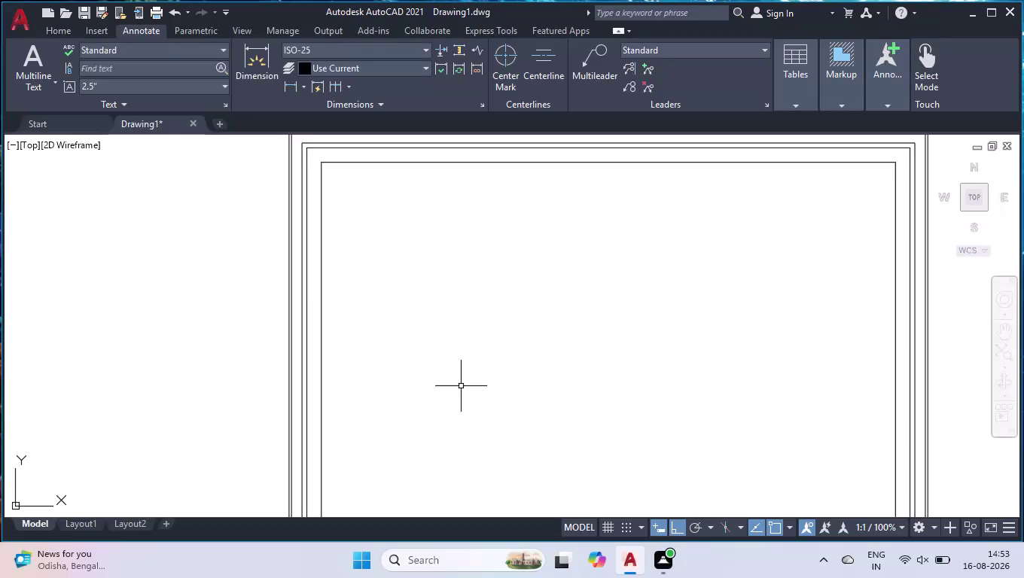
Offset the left border line 9 inches inward.
text(off)
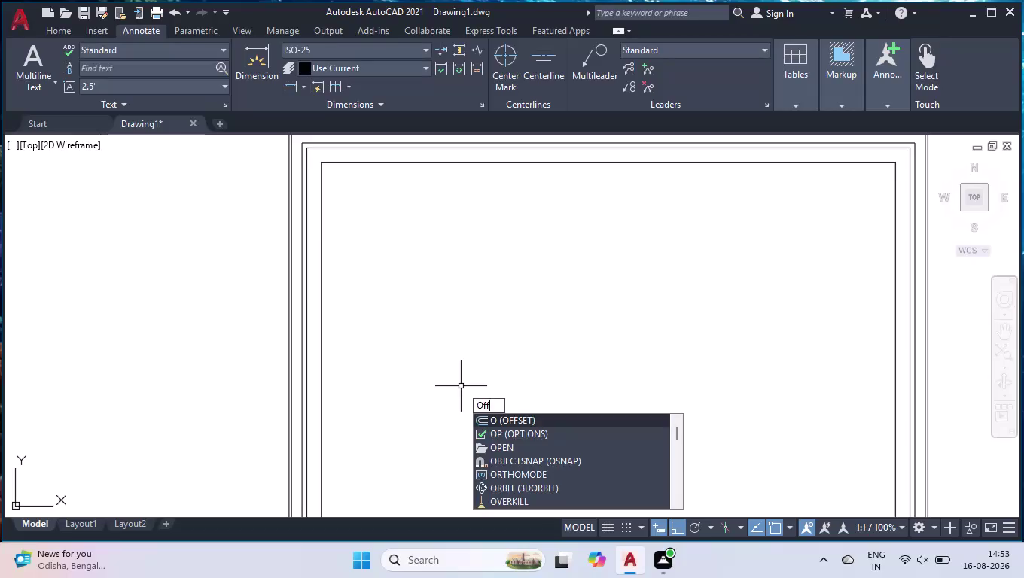
key(Return)
text(9")
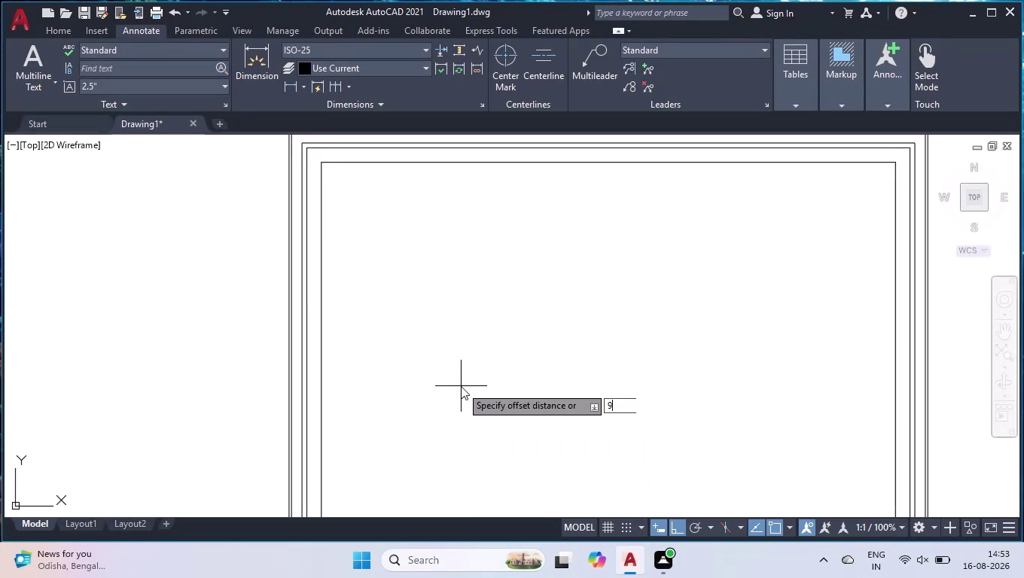
key(Return)
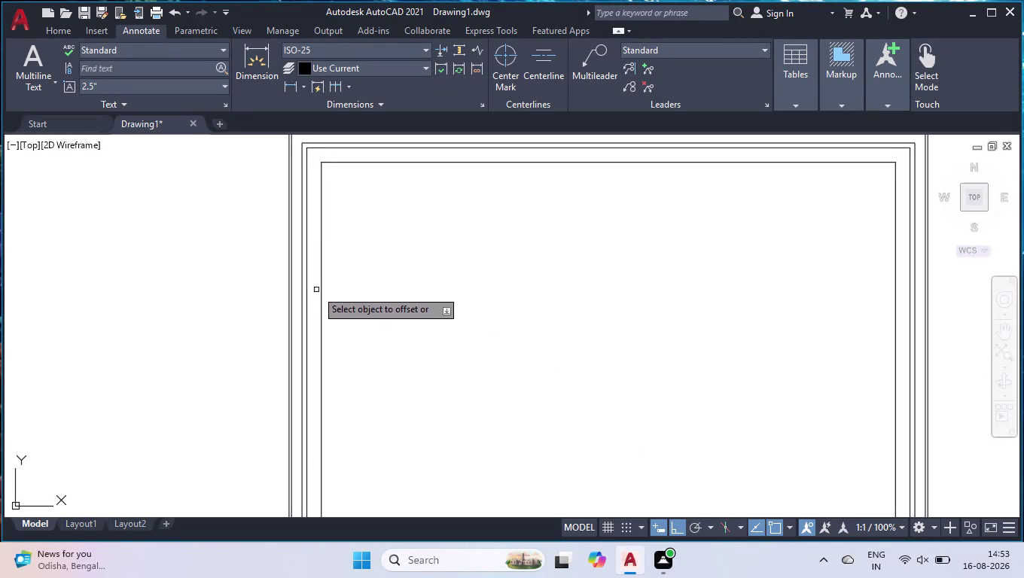
click(320, 295)
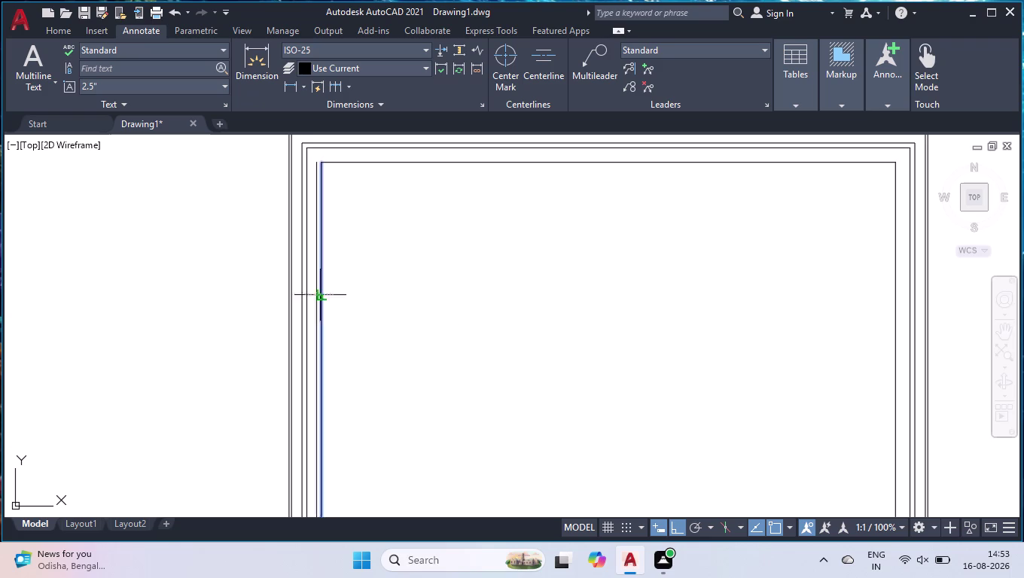
click(385, 302)
Offset the top and right border lines inward by the same 9 inches.
click(486, 161)
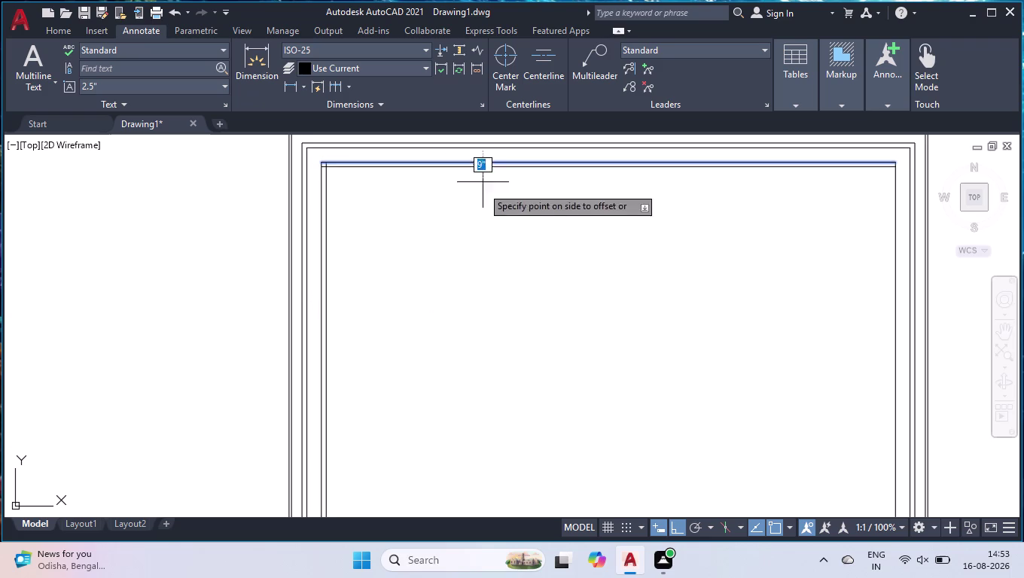
click(482, 211)
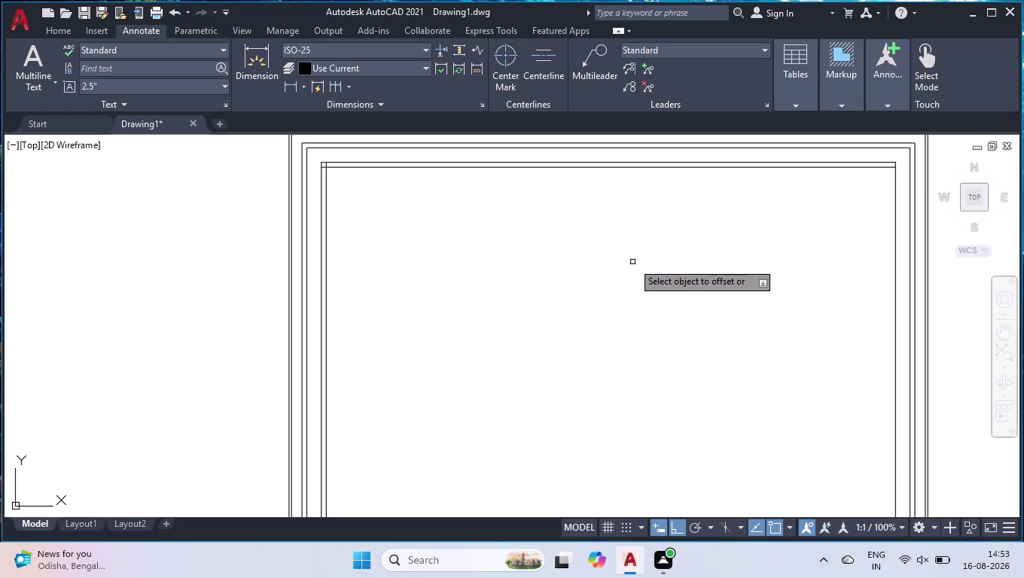
click(898, 271)
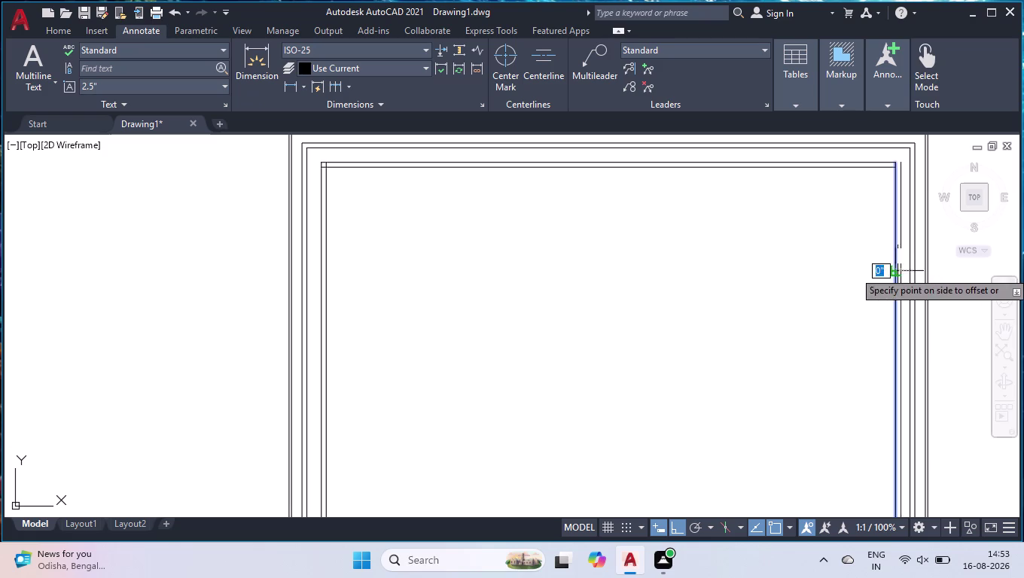
click(842, 292)
scroll(down, 3)
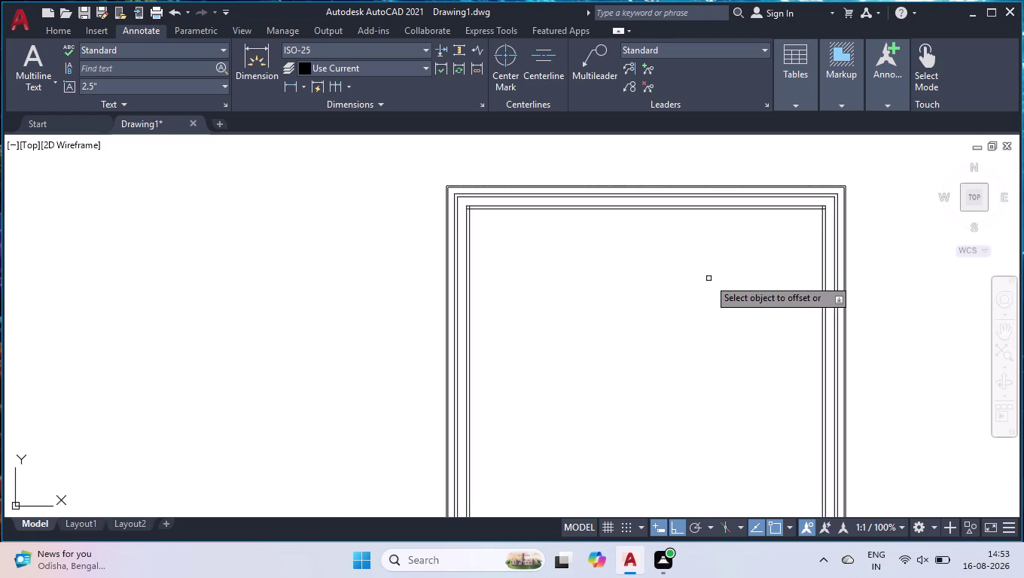
key(space)
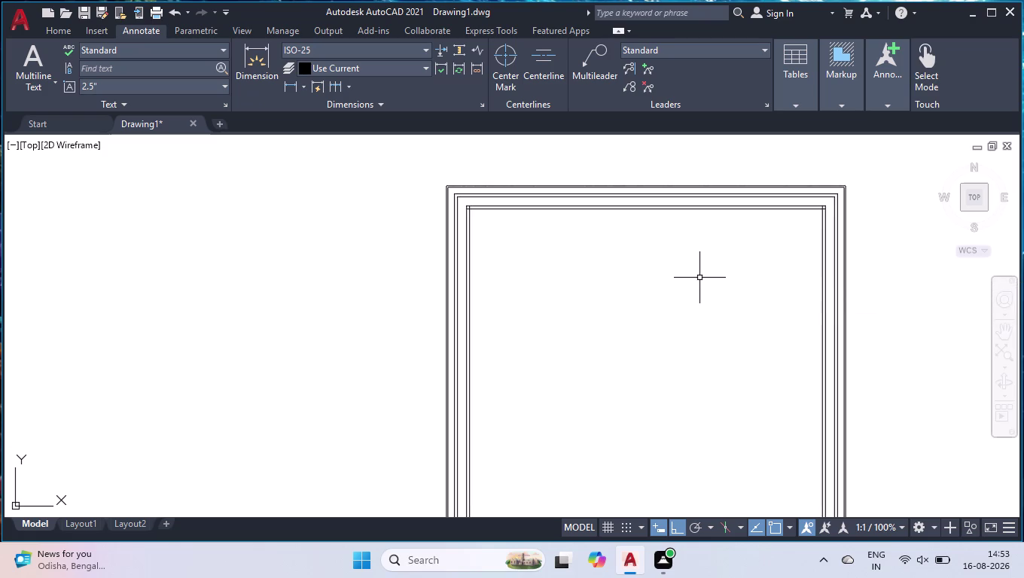
key(space)
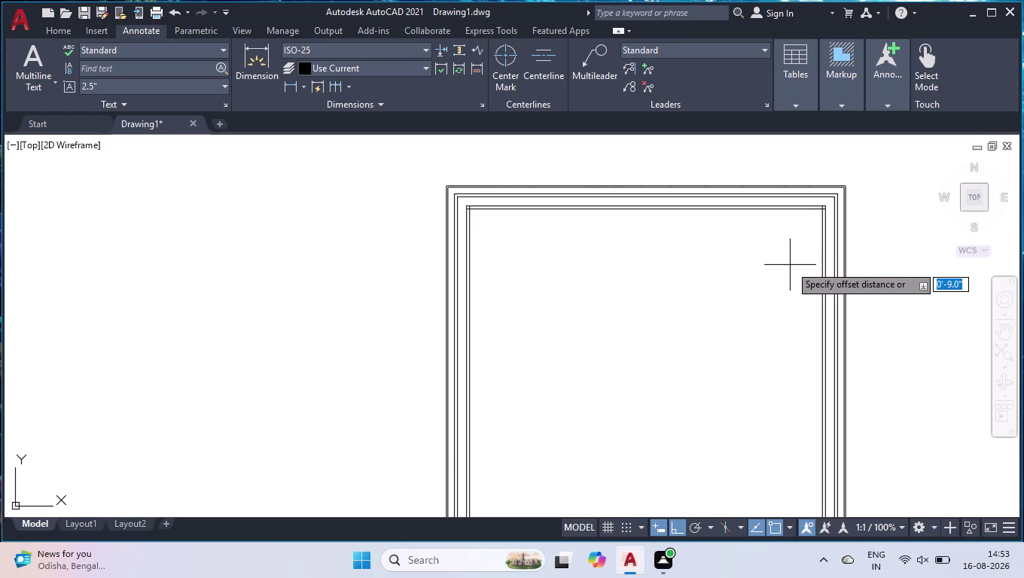
Offset the inner left wall line 39'8.25" to the right to start the partition.
text(39')
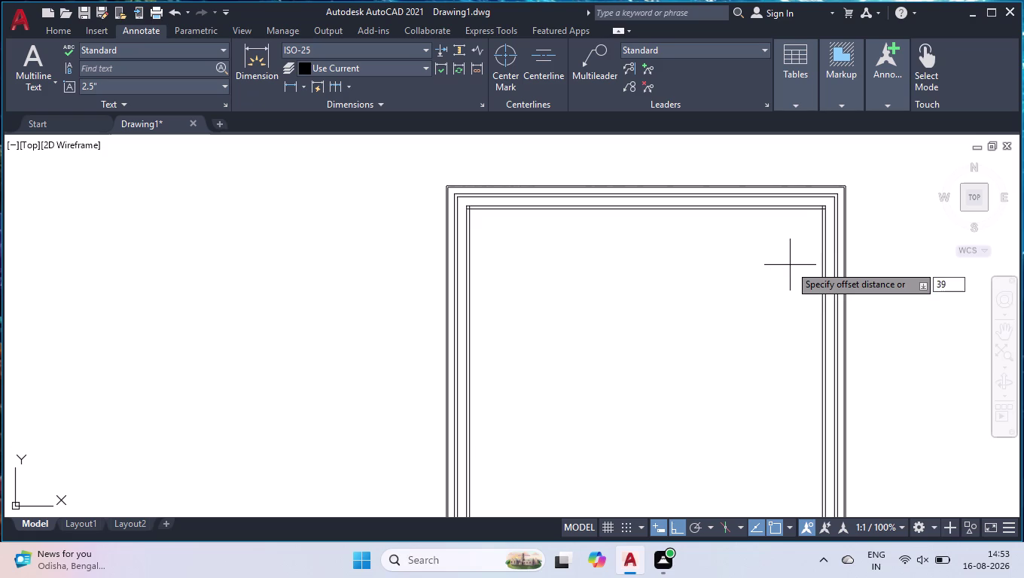
text(8)
key(period)
text(25)
key(shift+quotedbl)
key(Return)
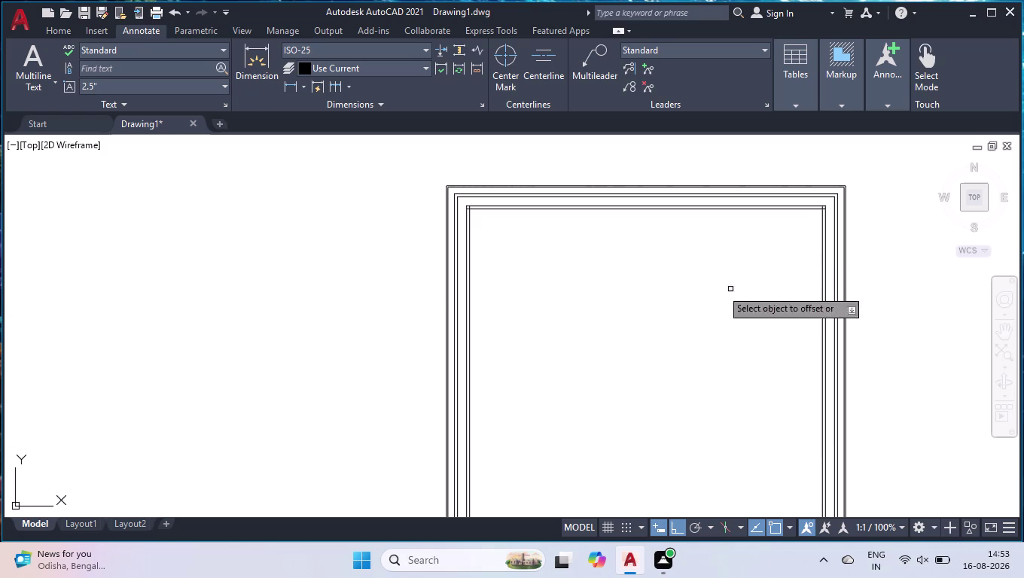
scroll(up, 3)
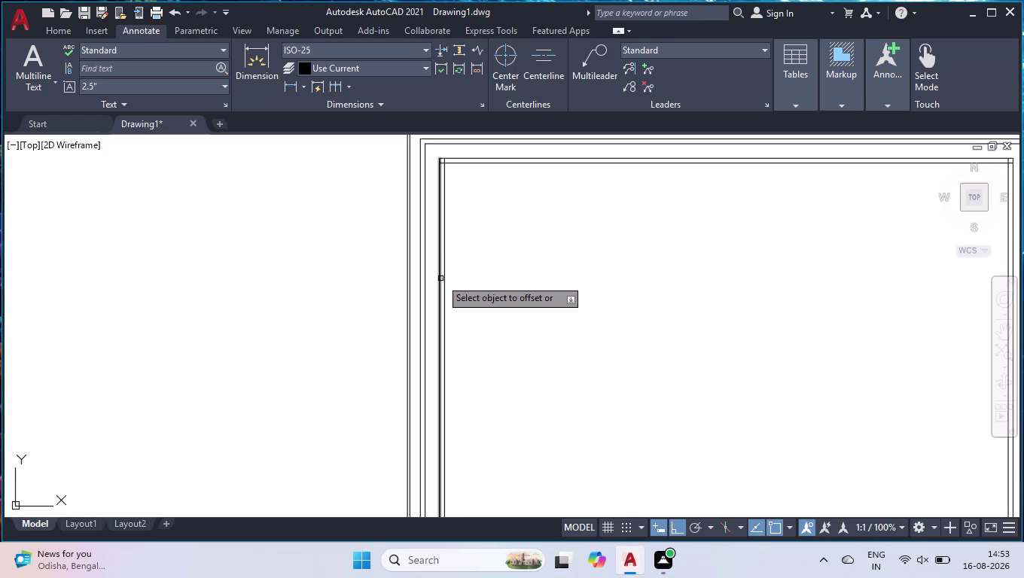
click(444, 281)
click(613, 295)
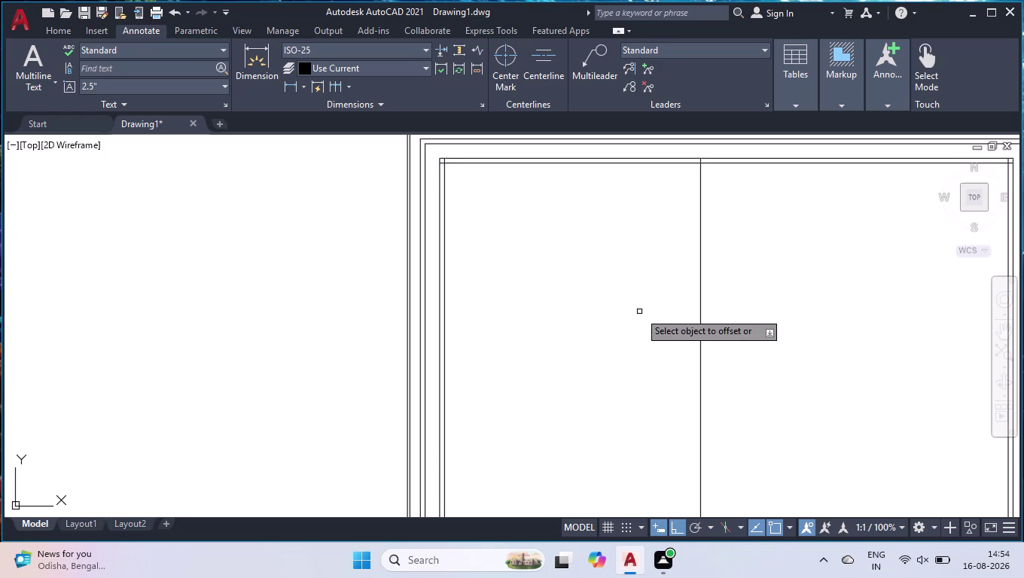
Offset the new partition line 4.5" to make it a double line.
click(699, 281)
text(4)
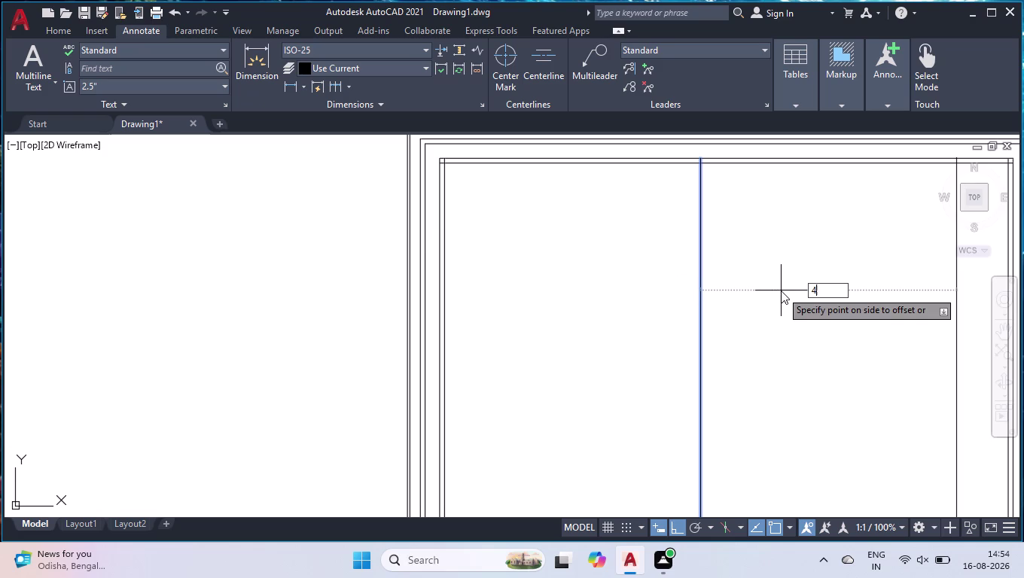
text(.5")
key(Return)
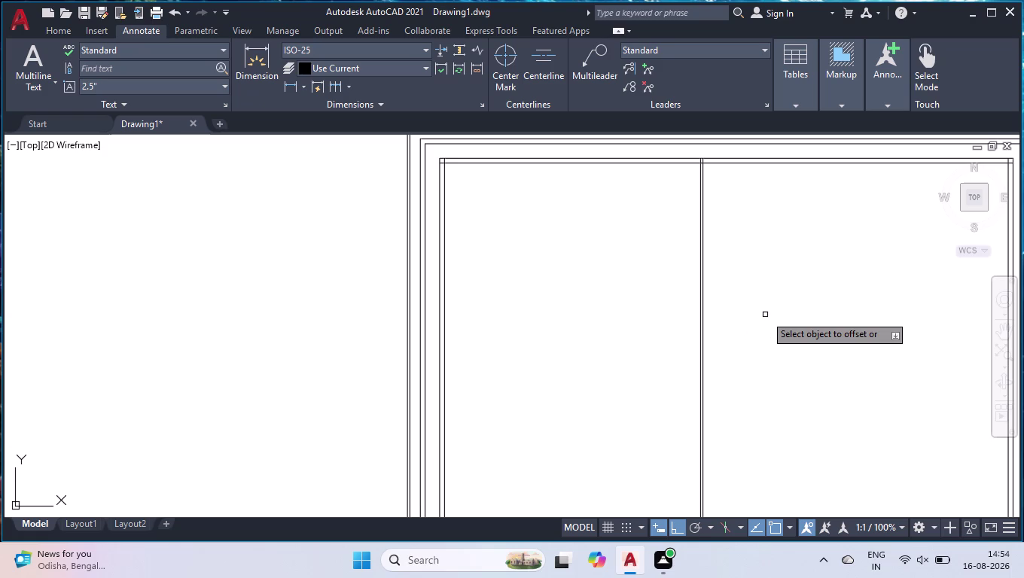
key(Return)
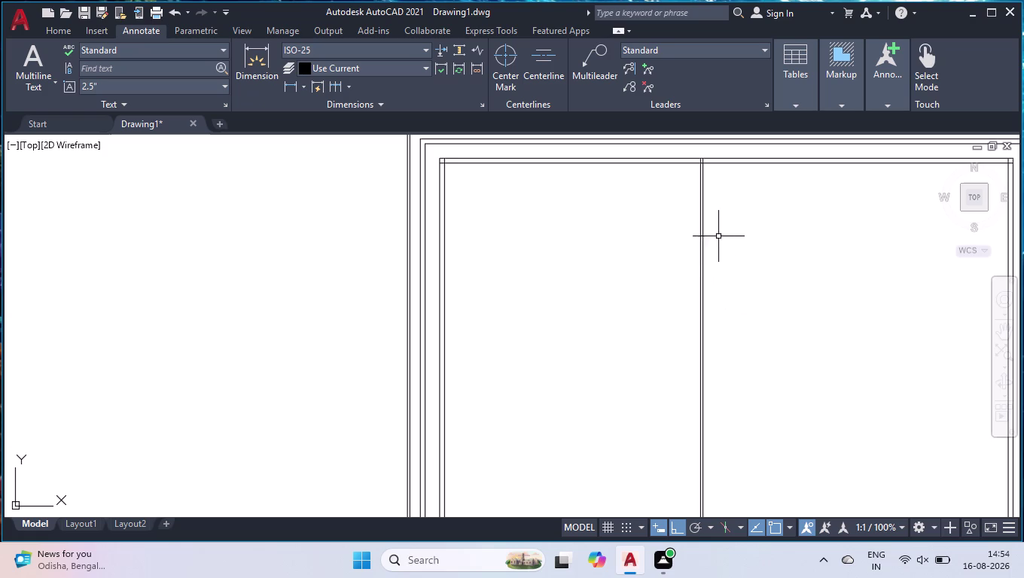
Break the inner top wall line where the vertical partition meets it.
click(703, 203)
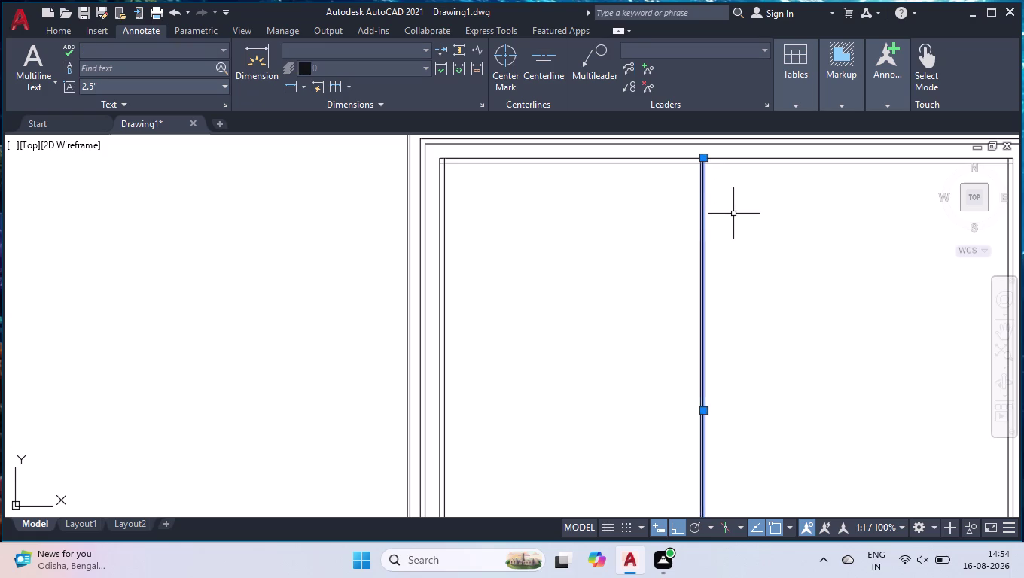
key(Delete)
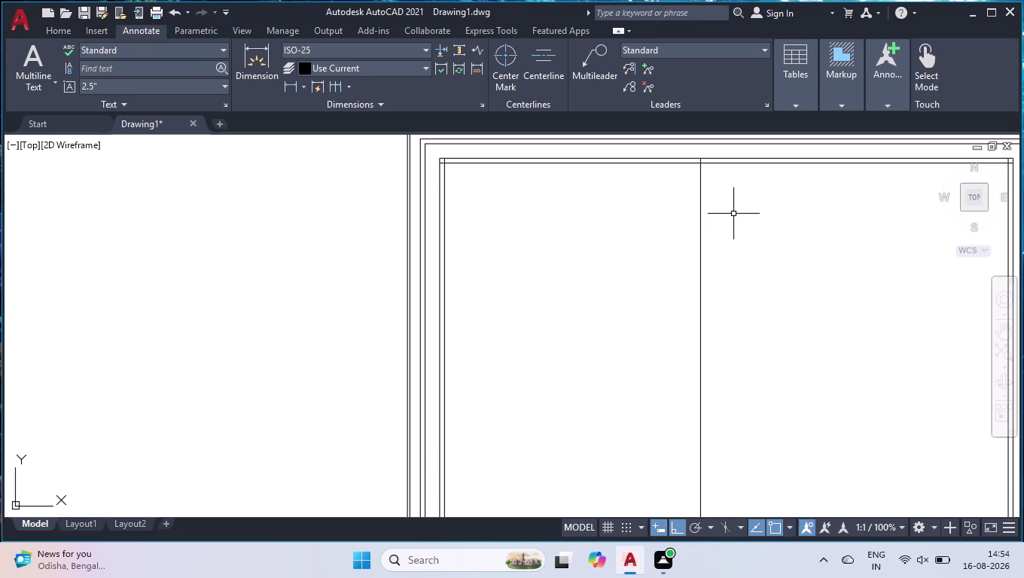
key(space)
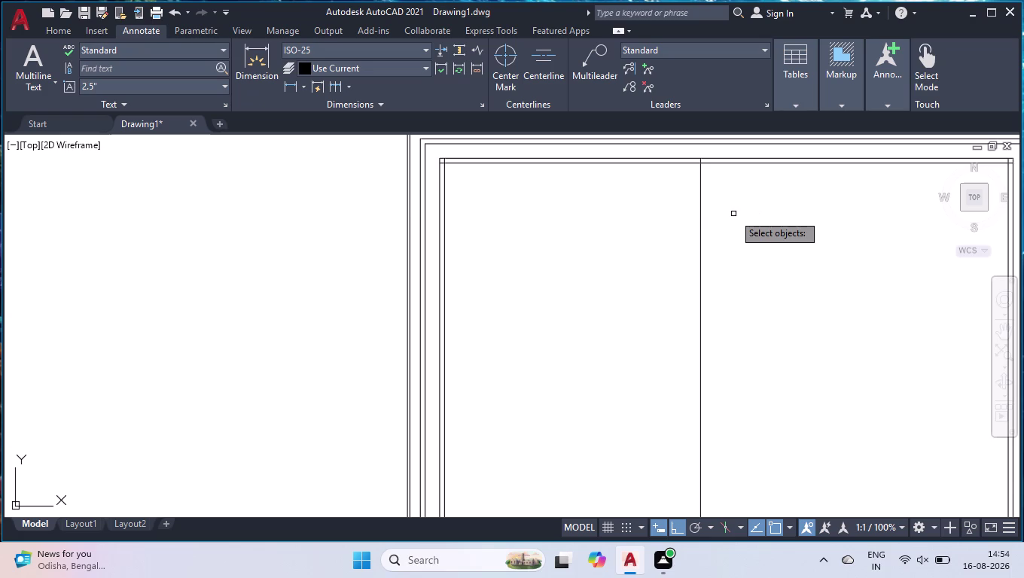
key(space)
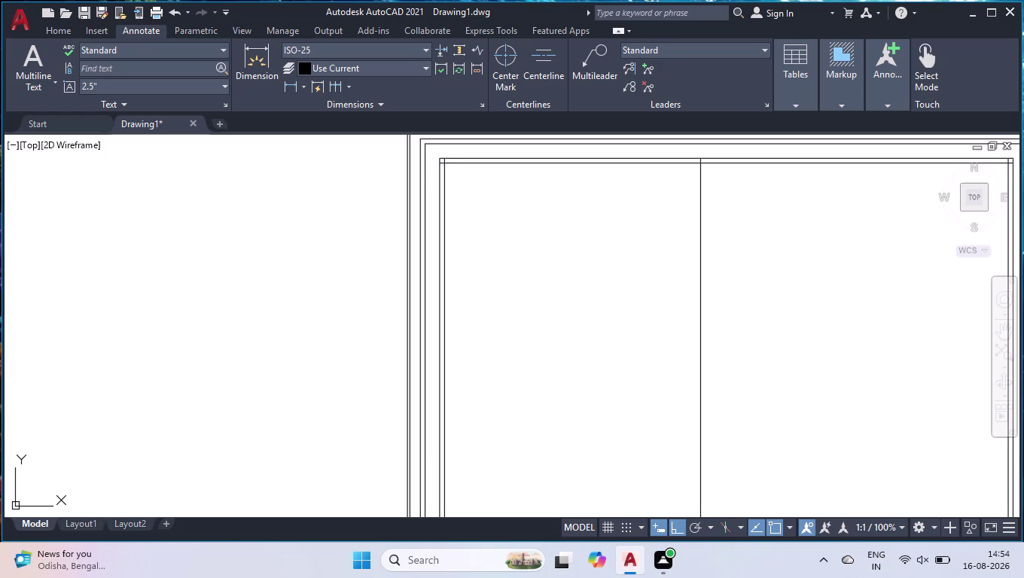
text(br)
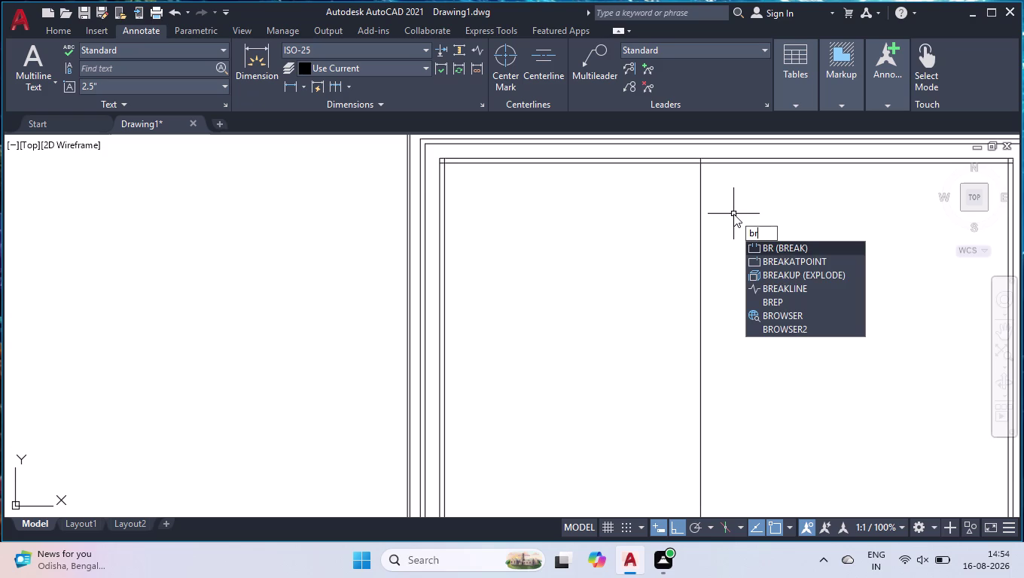
key(Down)
key(Return)
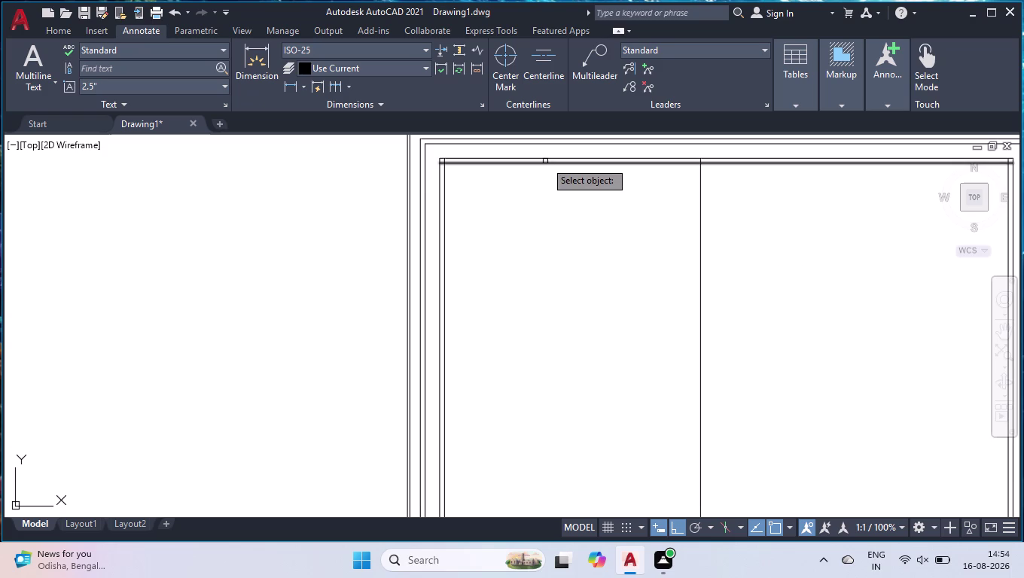
click(545, 161)
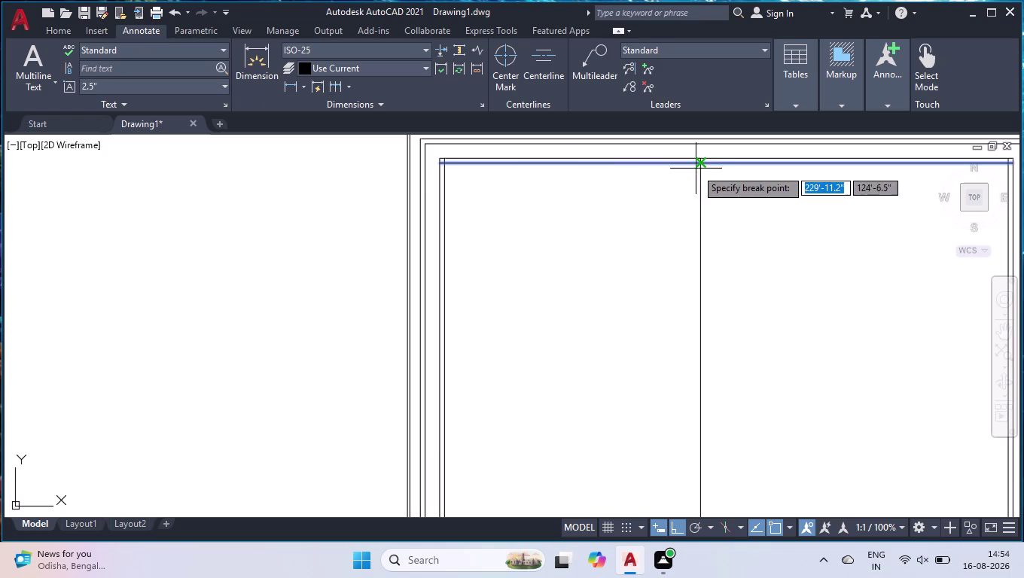
click(703, 163)
Break the left piece of the inner top line at the top-left corner.
key(space)
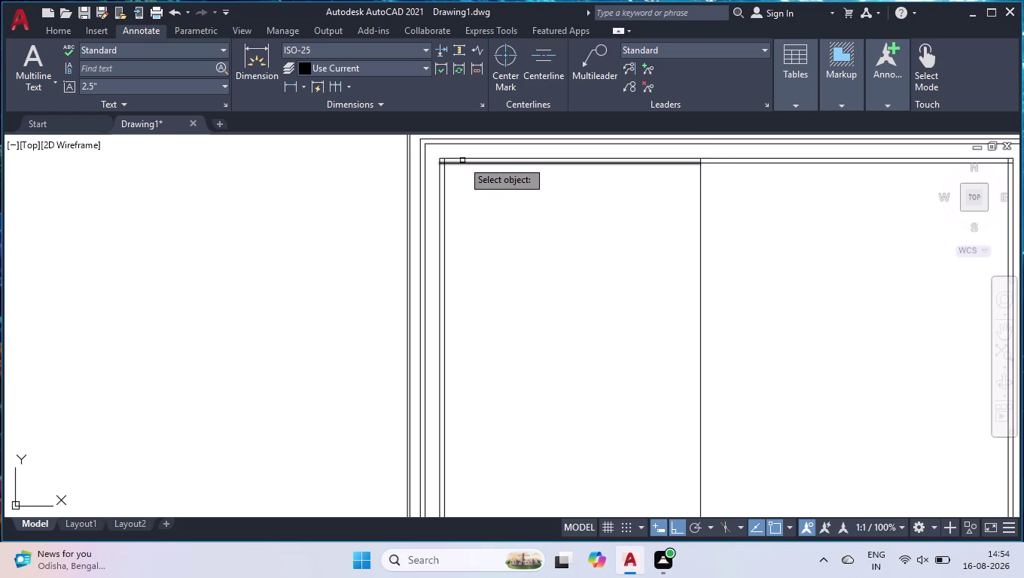
click(462, 163)
click(447, 165)
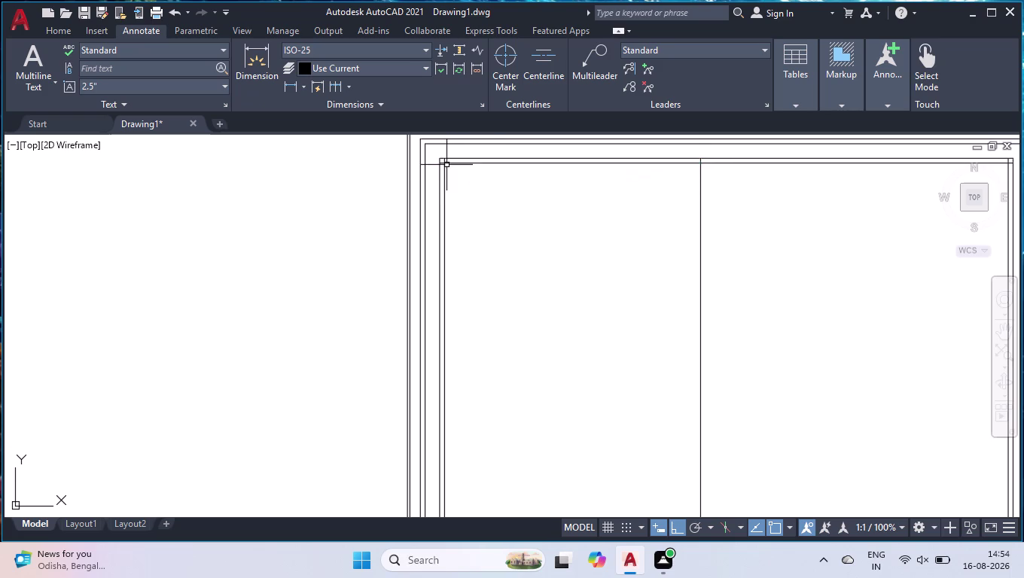
key(space)
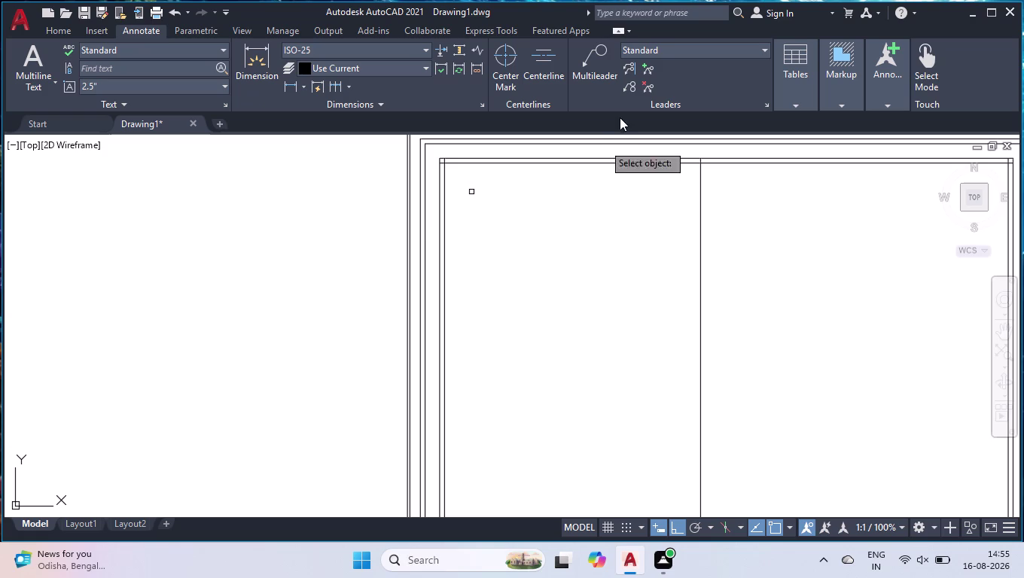
click(600, 162)
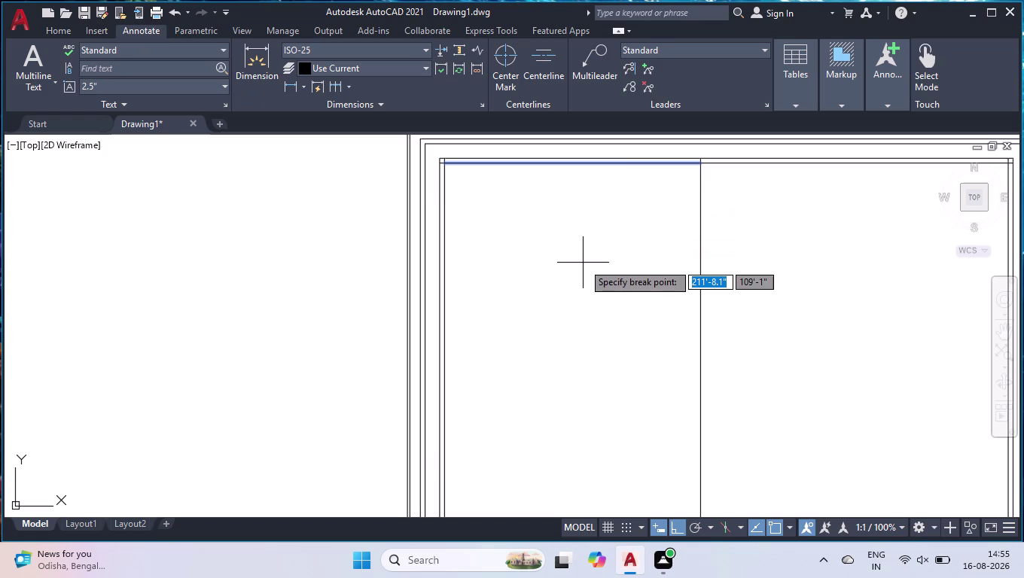
key(space)
key(space)
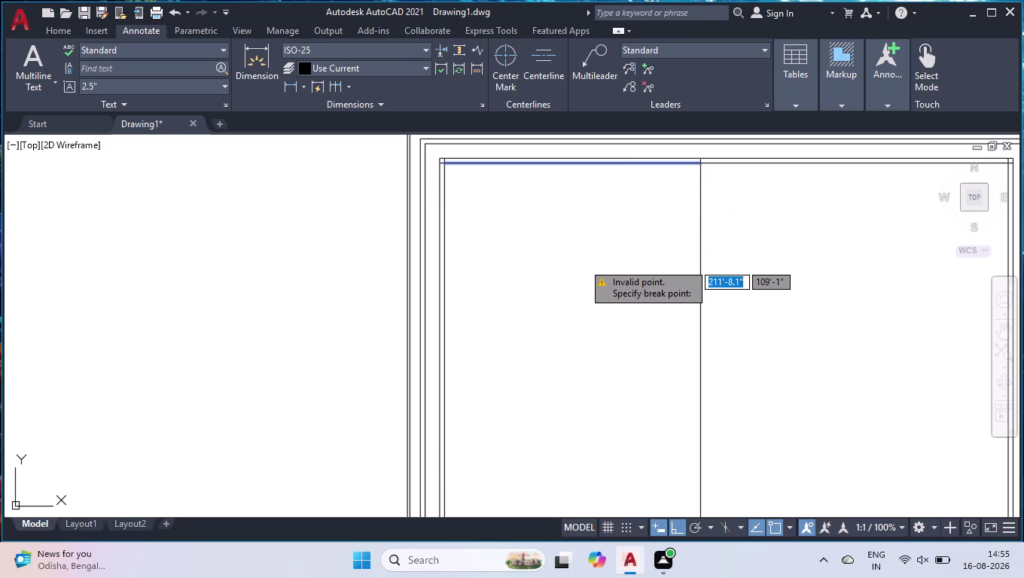
key(Return)
key(l)
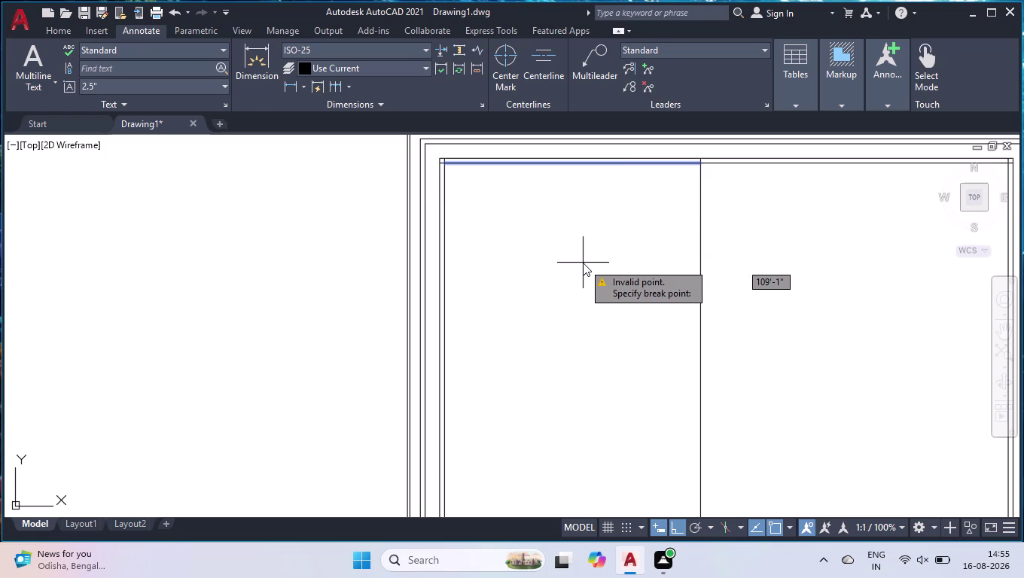
click(567, 264)
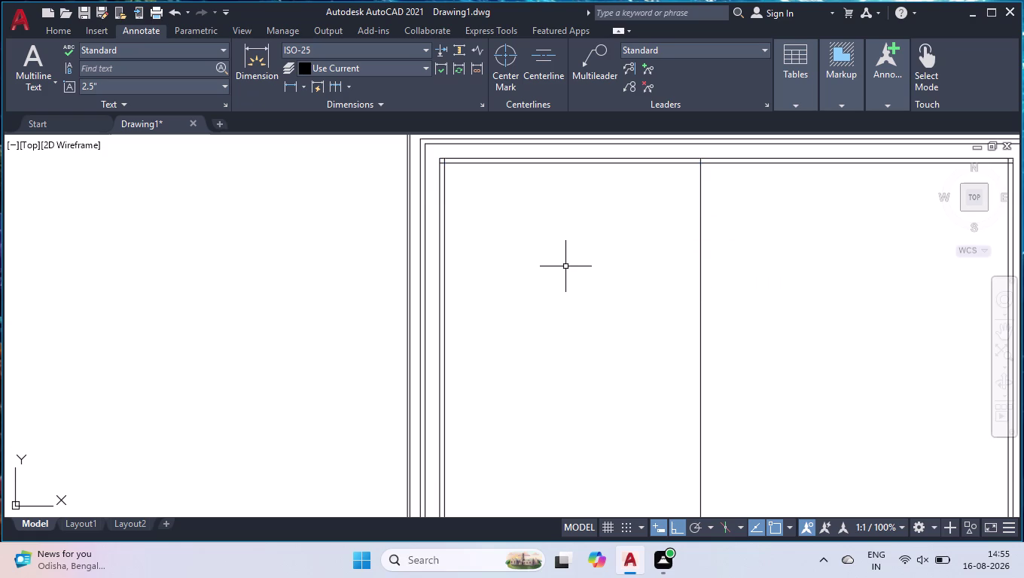
Cancel the failed break and clear the leftover prompts.
key(l)
key(Return)
key(BackSpace)
key(BackSpace)
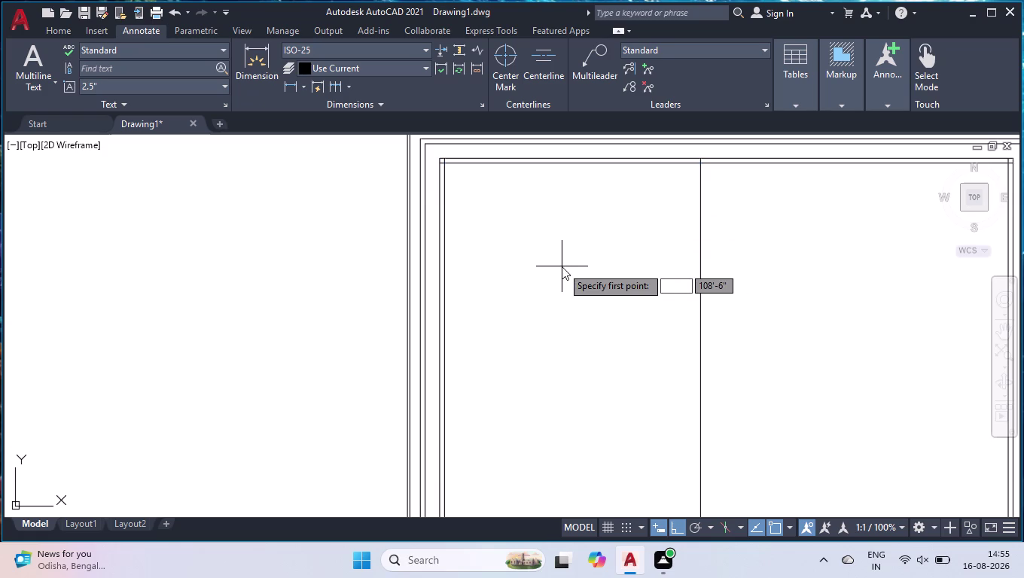
key(space)
key(space)
key(space)
Offset both top wall pieces 35'8.5" downward to form the horizontal partition.
text(o)
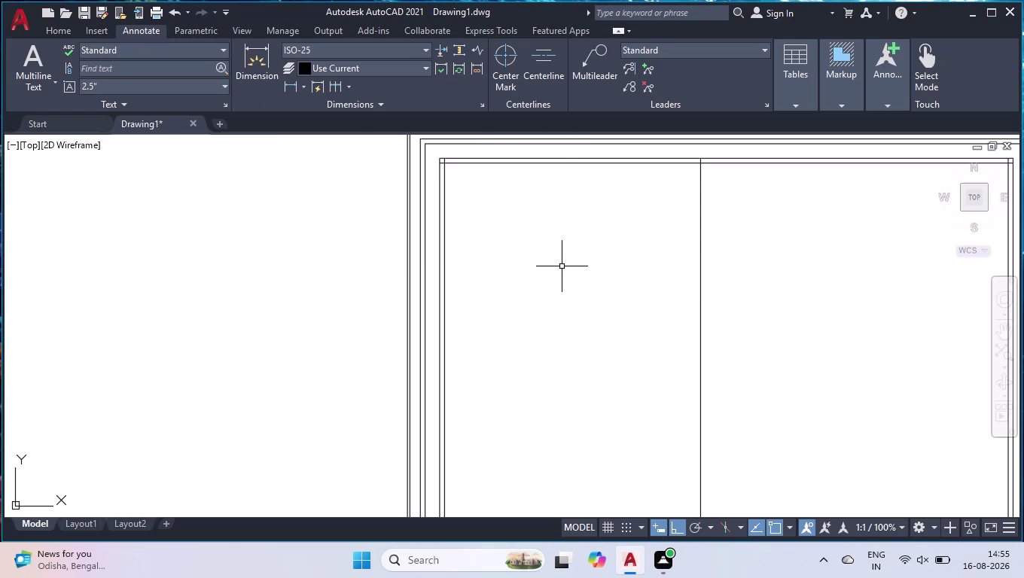
text(ff)
key(Return)
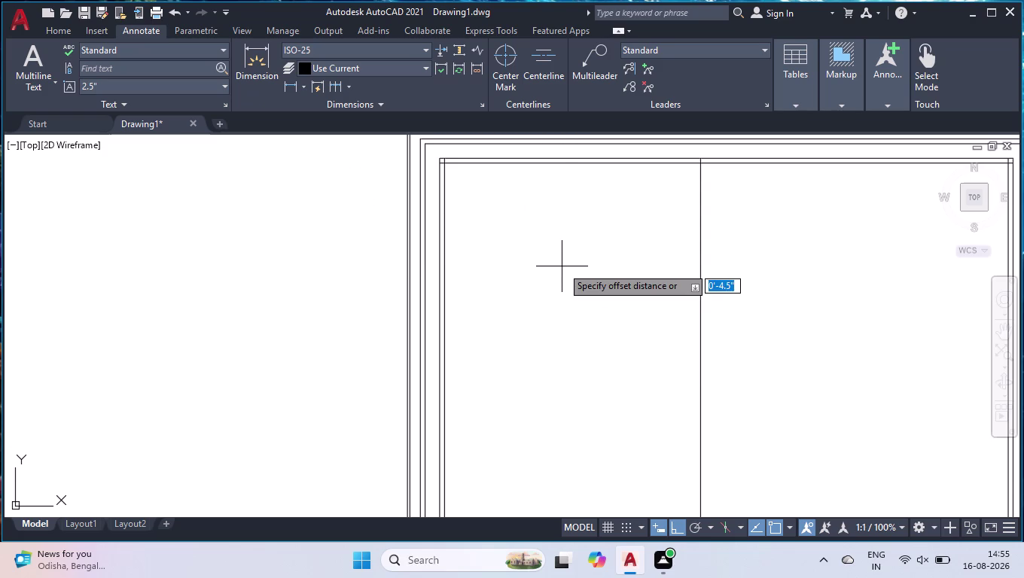
text(35)
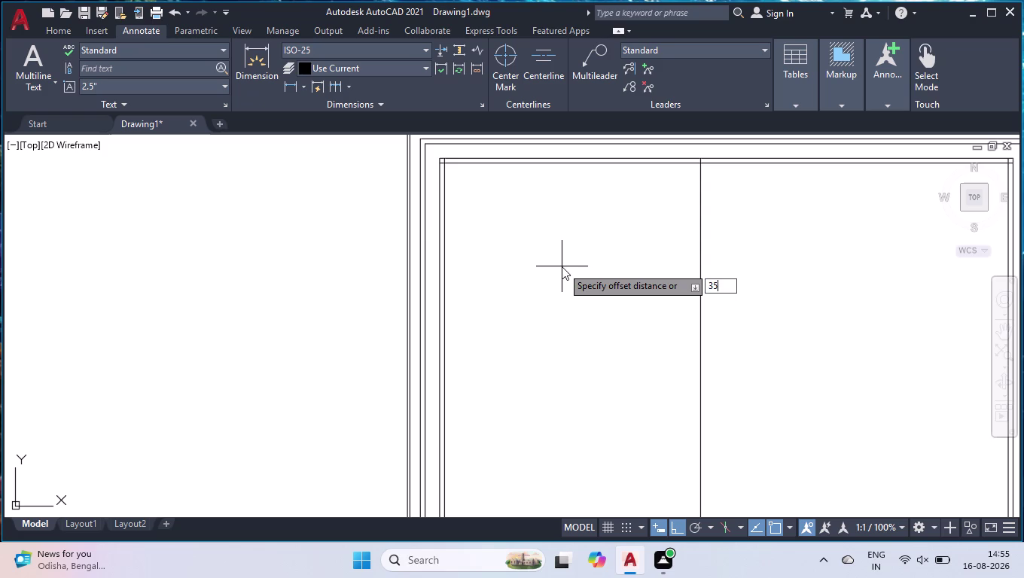
text('8.)
text(5")
key(Return)
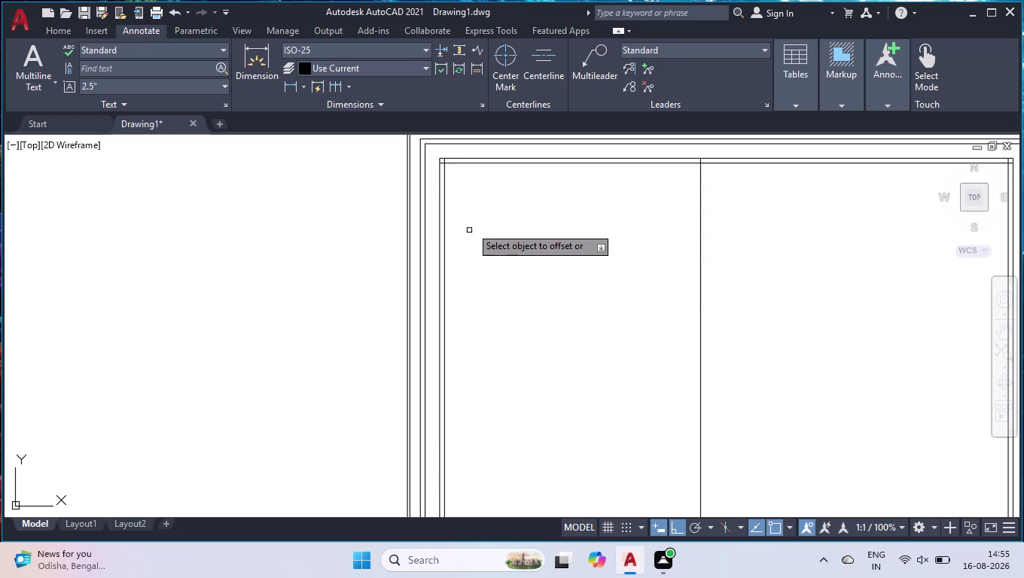
click(507, 161)
click(551, 354)
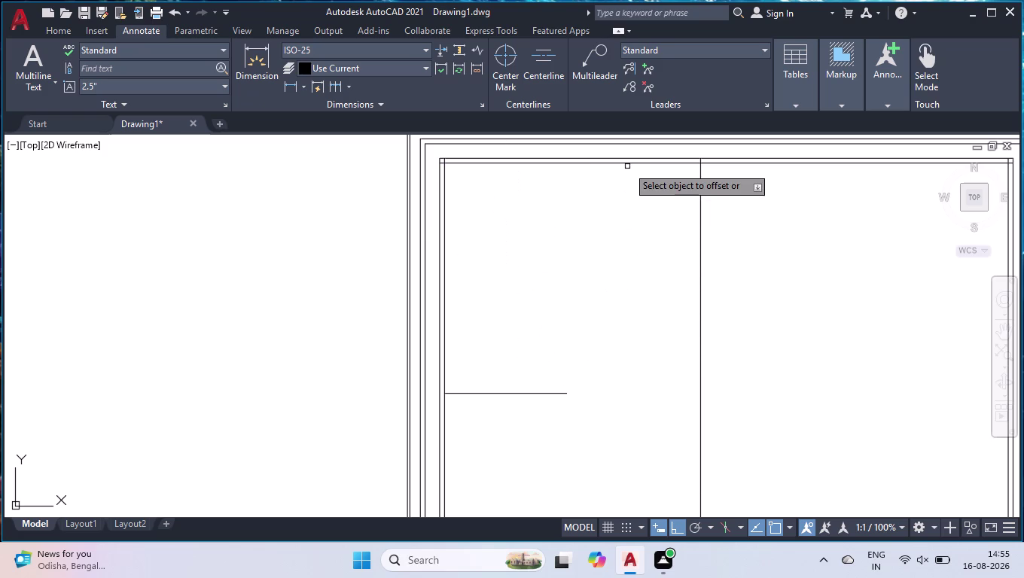
click(628, 162)
click(620, 362)
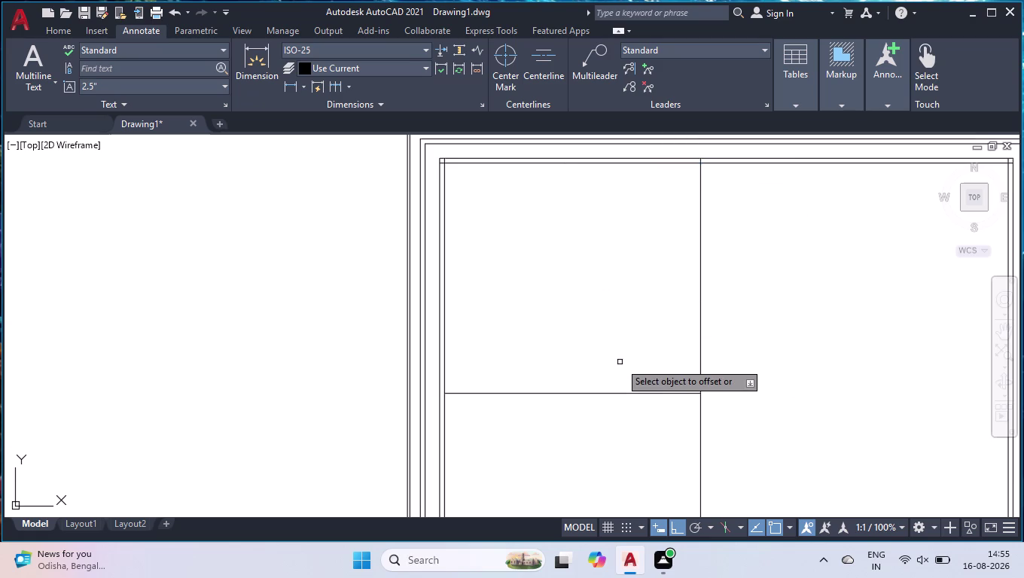
key(space)
Join the broken top wall pieces back into one line using a window selection.
key(j)
key(Return)
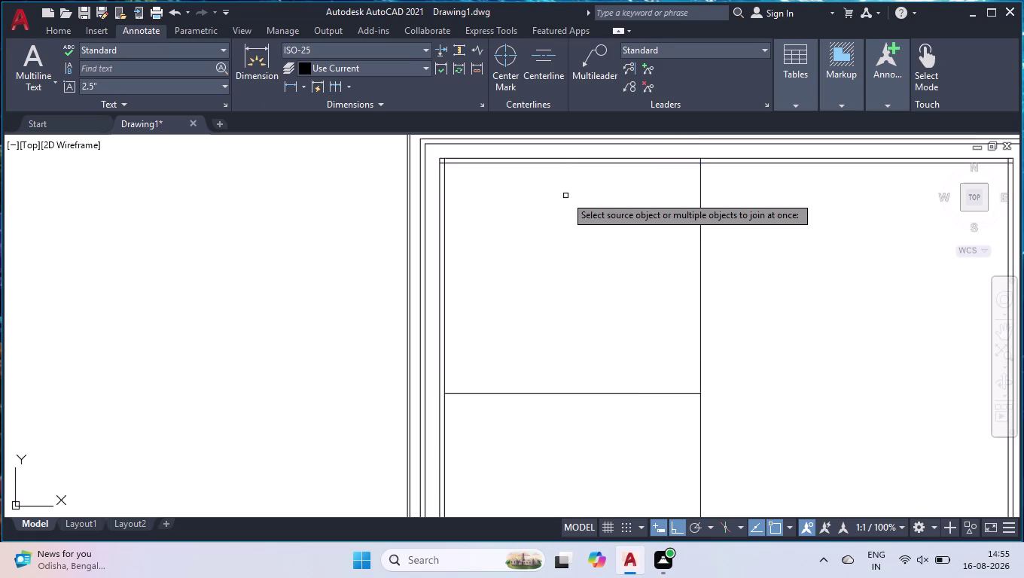
click(607, 161)
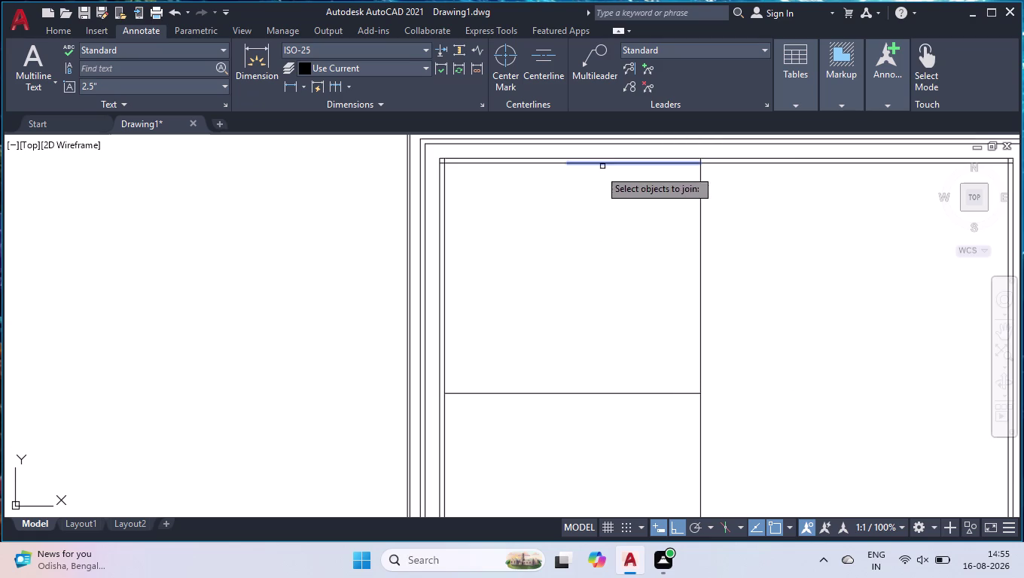
click(533, 160)
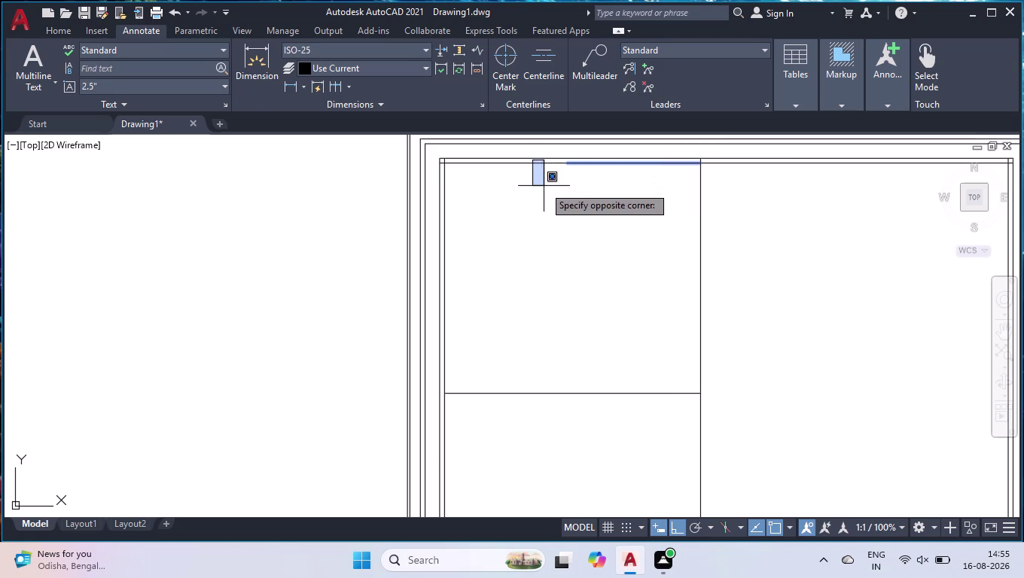
click(543, 186)
click(549, 165)
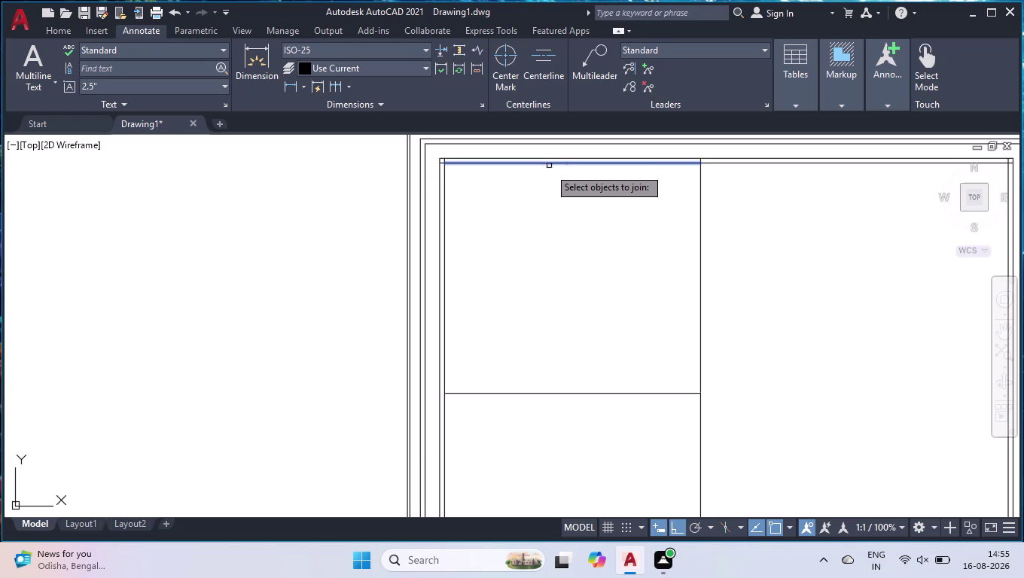
key(Return)
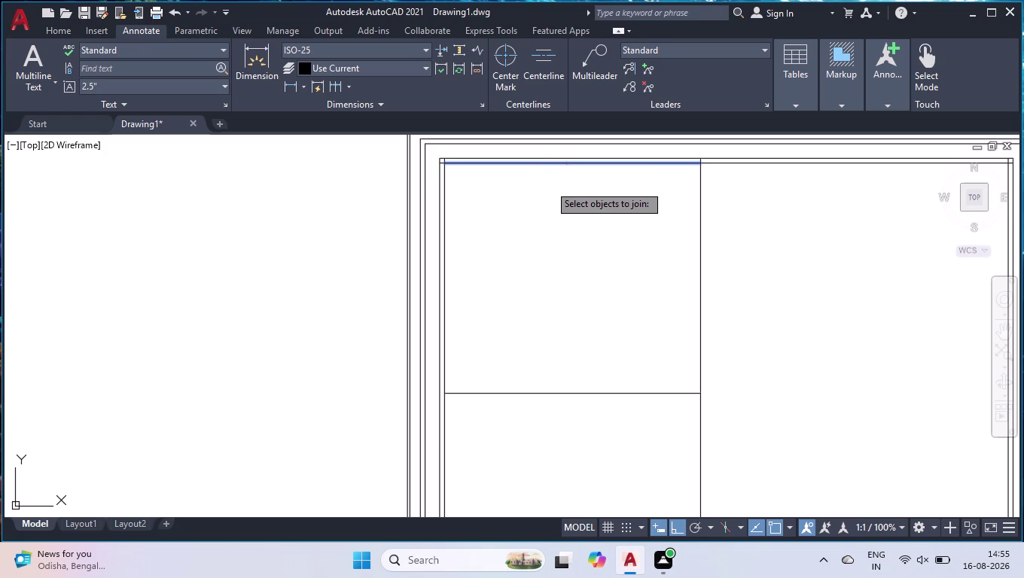
drag(627, 307, 627, 340)
click(506, 454)
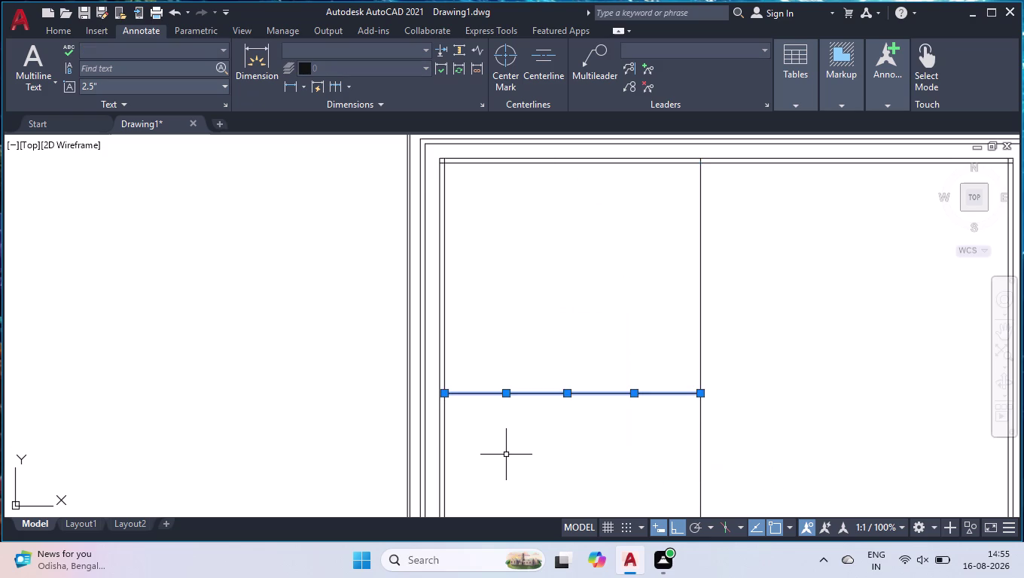
key(j)
key(Return)
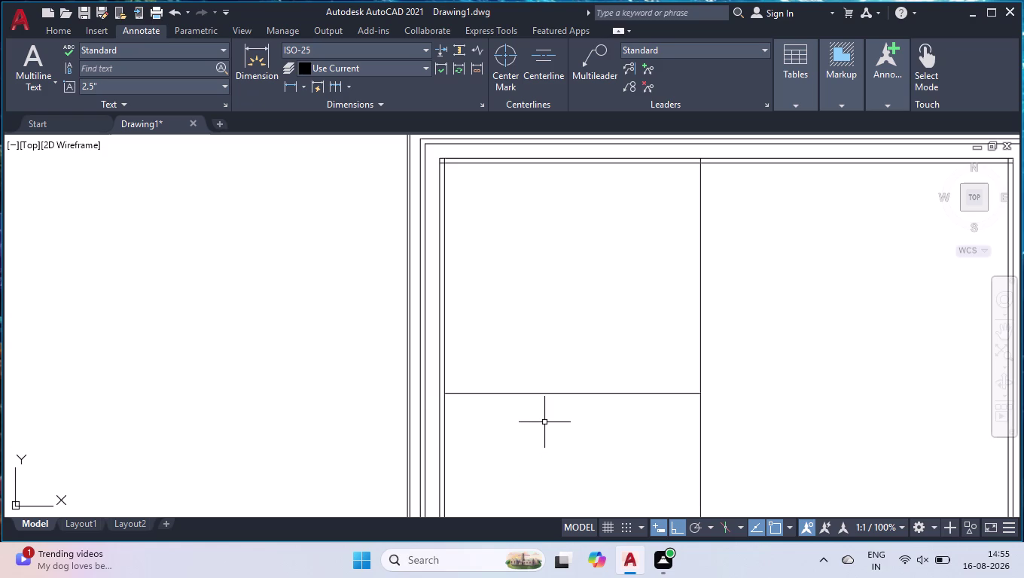
Offset the horizontal partition line 4.5" downward to double it.
key(space)
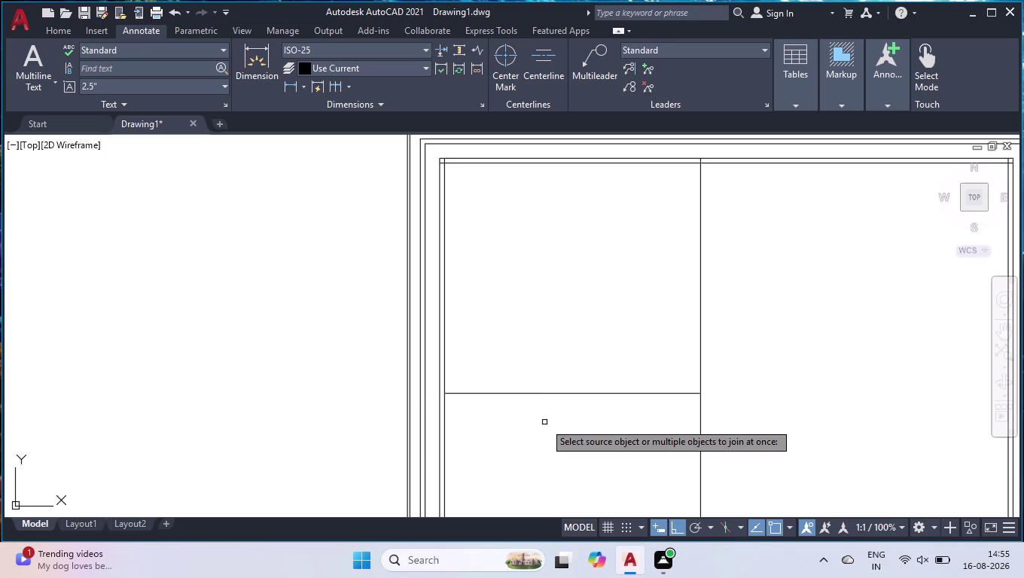
key(space)
text(og)
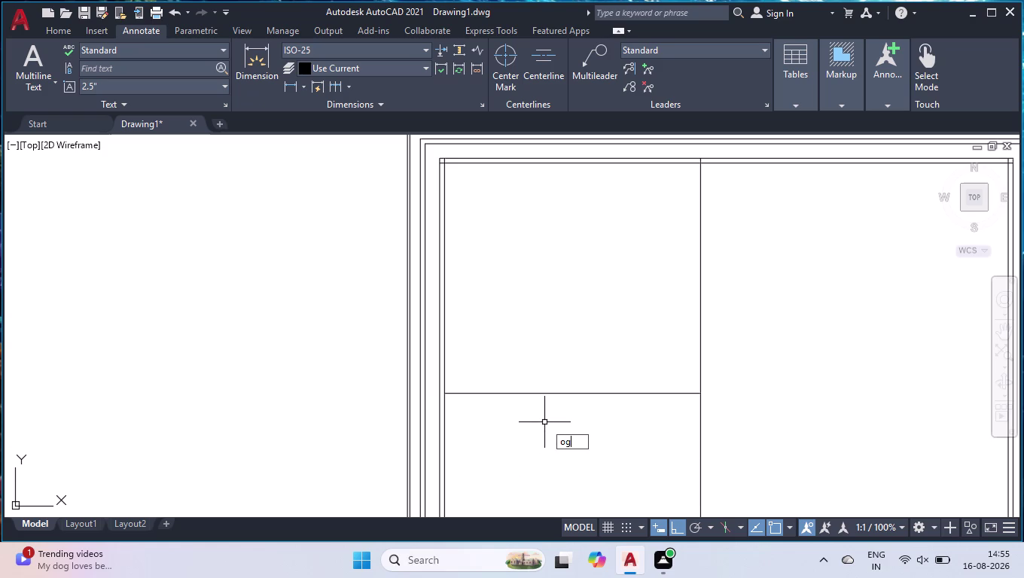
key(BackSpace)
text(ff)
key(Return)
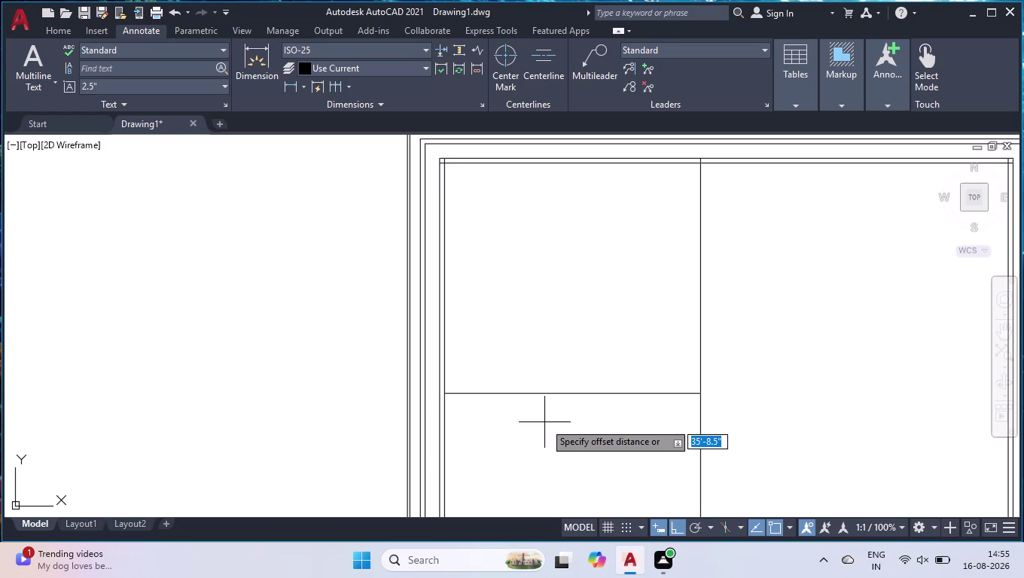
text(4.6)
key(BackSpace)
text(5)
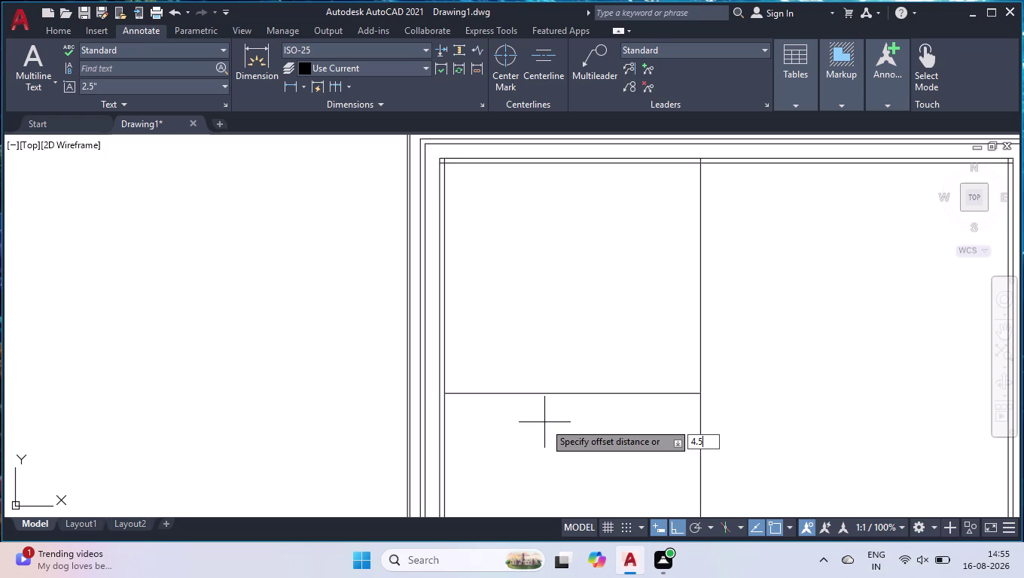
text(")
key(Return)
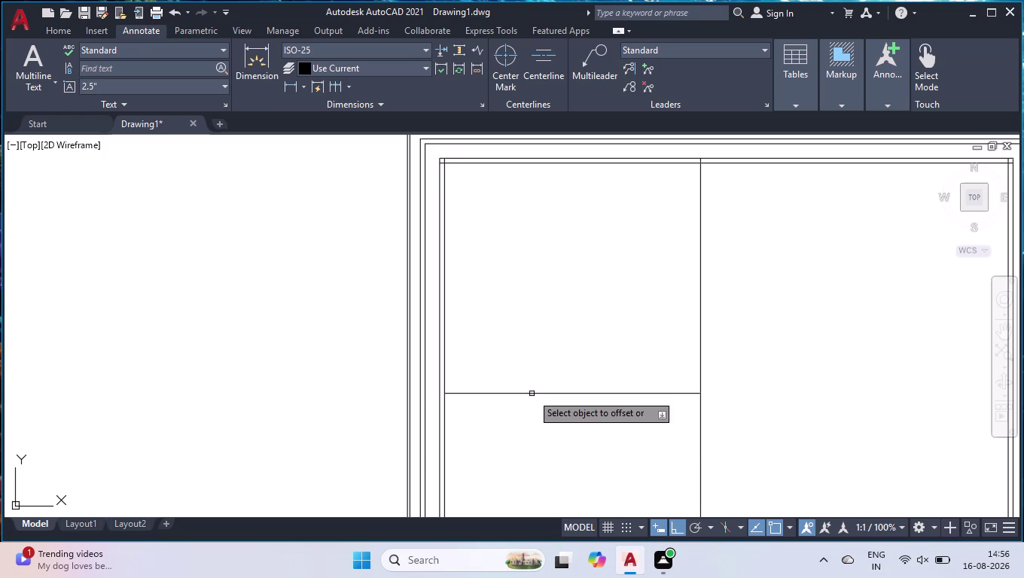
click(532, 394)
click(557, 482)
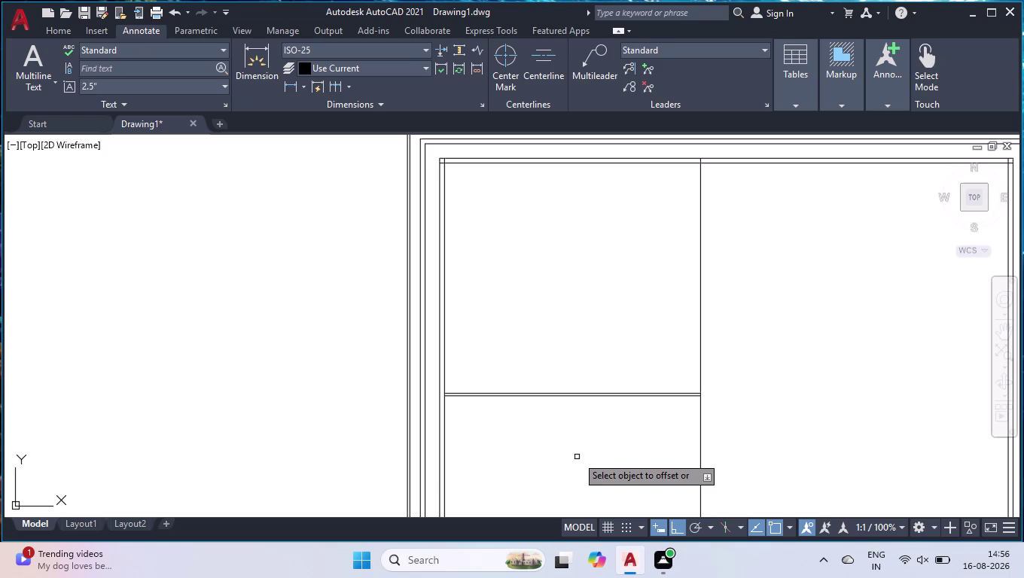
Double the vertical partition line with another parallel offset.
click(703, 298)
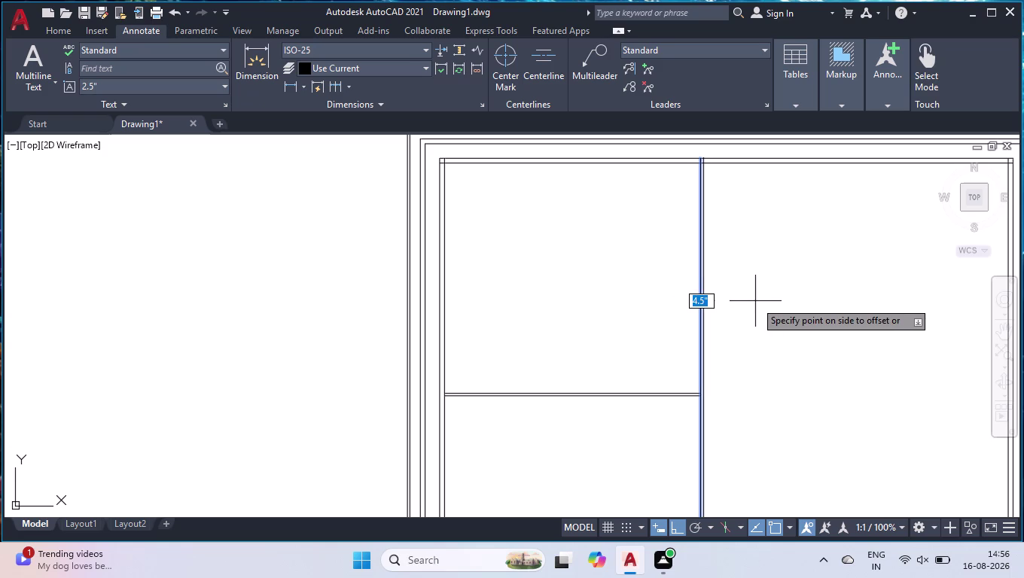
key(9)
key(shift+quotedbl)
key(Return)
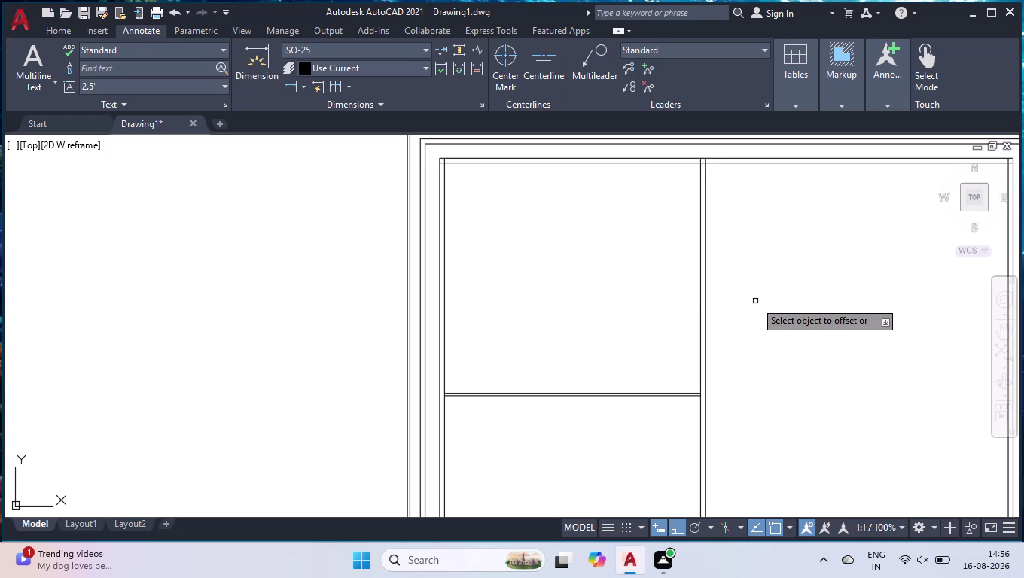
key(space)
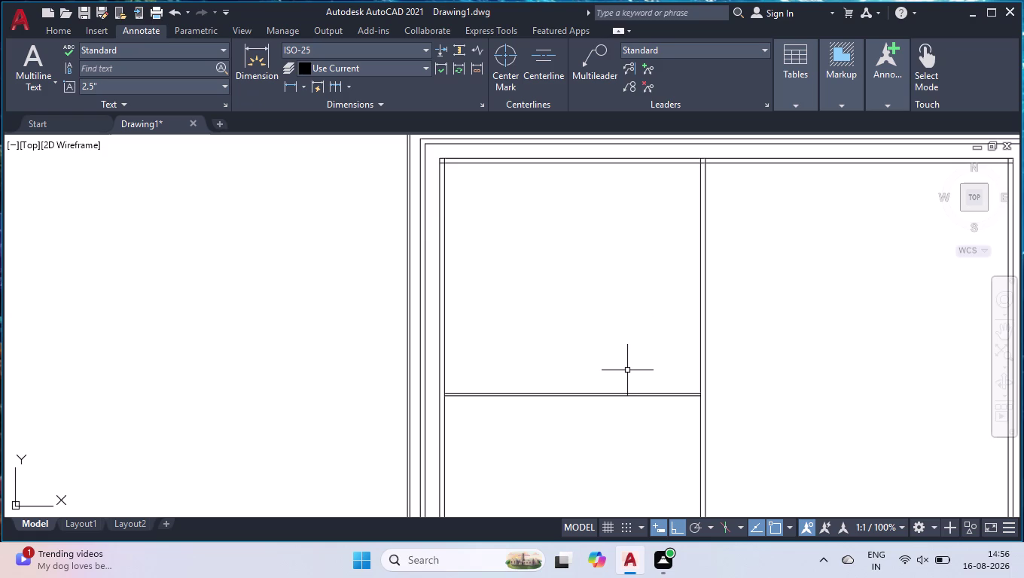
Extend both horizontal partition lines to the vertical wall.
text(ex)
key(Return)
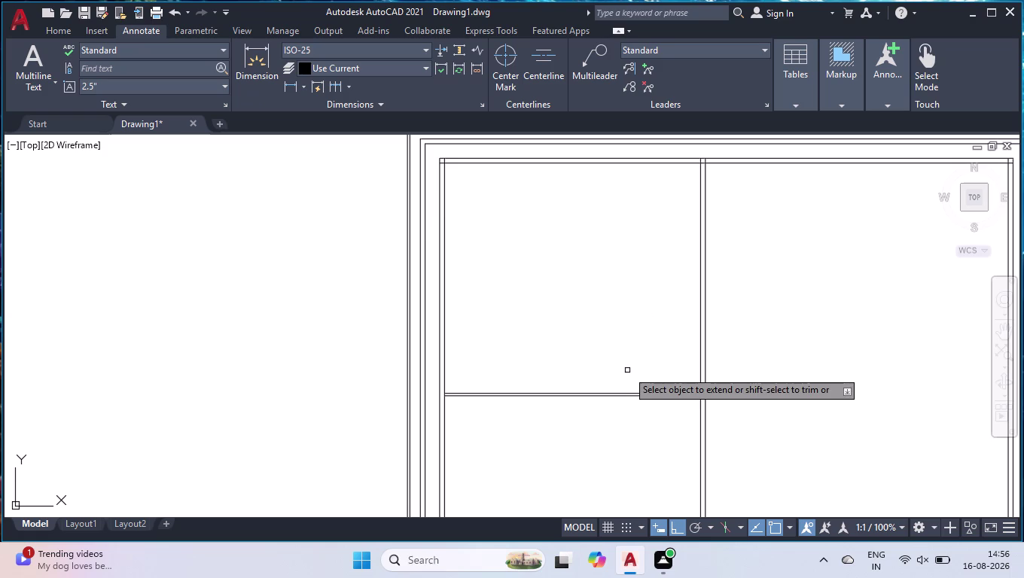
click(626, 370)
click(680, 440)
key(Return)
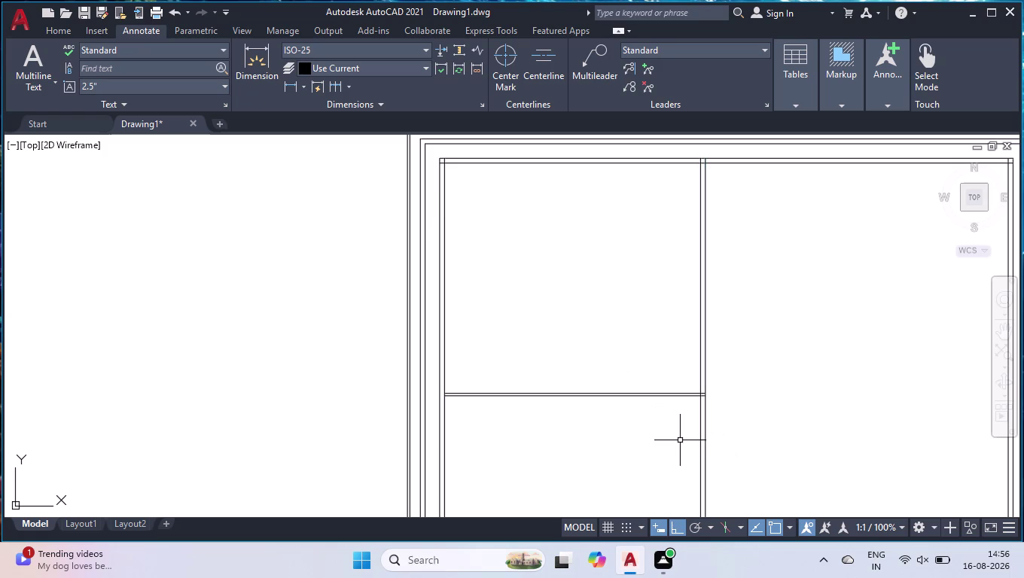
Trim both vertical wall lines below the horizontal partition.
text(tr)
key(Return)
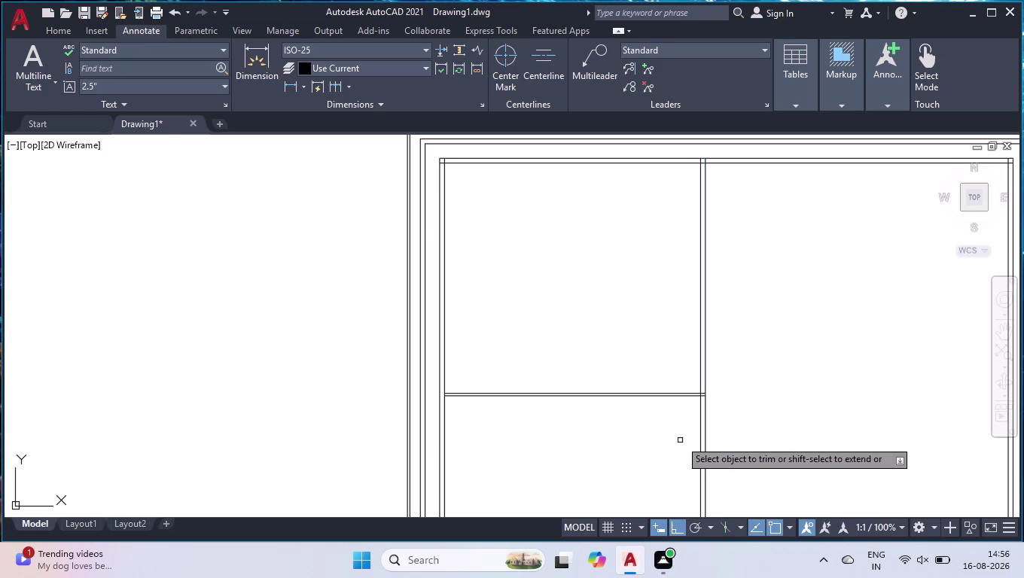
click(679, 439)
click(770, 401)
key(Return)
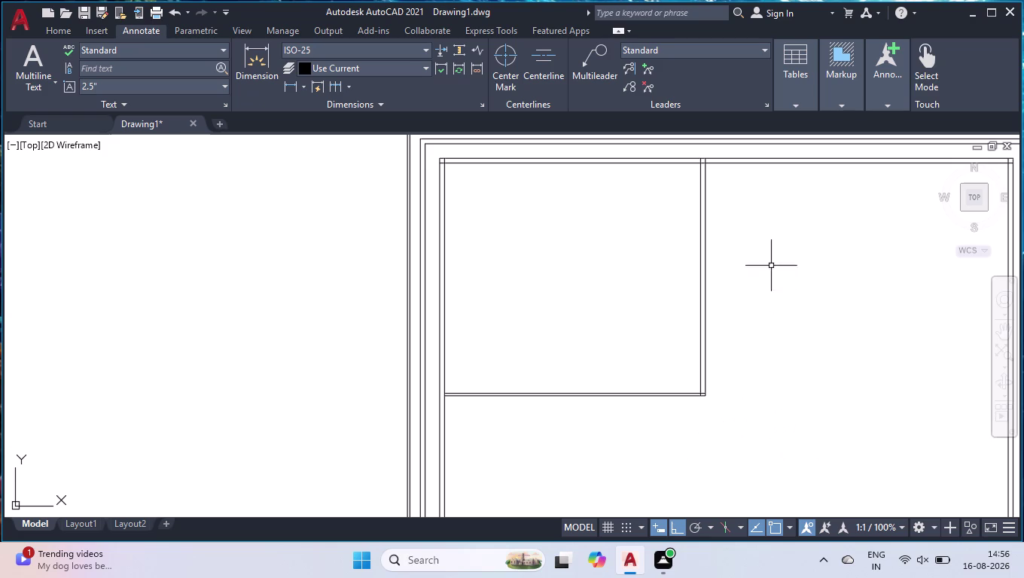
scroll(up, 3)
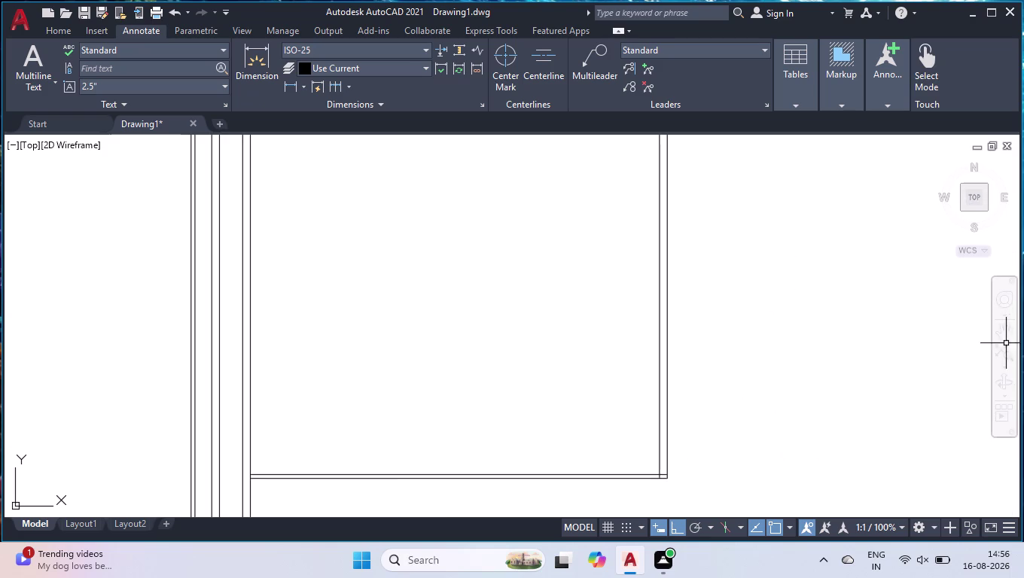
Toggle Clean Screen with Ctrl+0 and cancel a stray selection window.
key(ctrl+0)
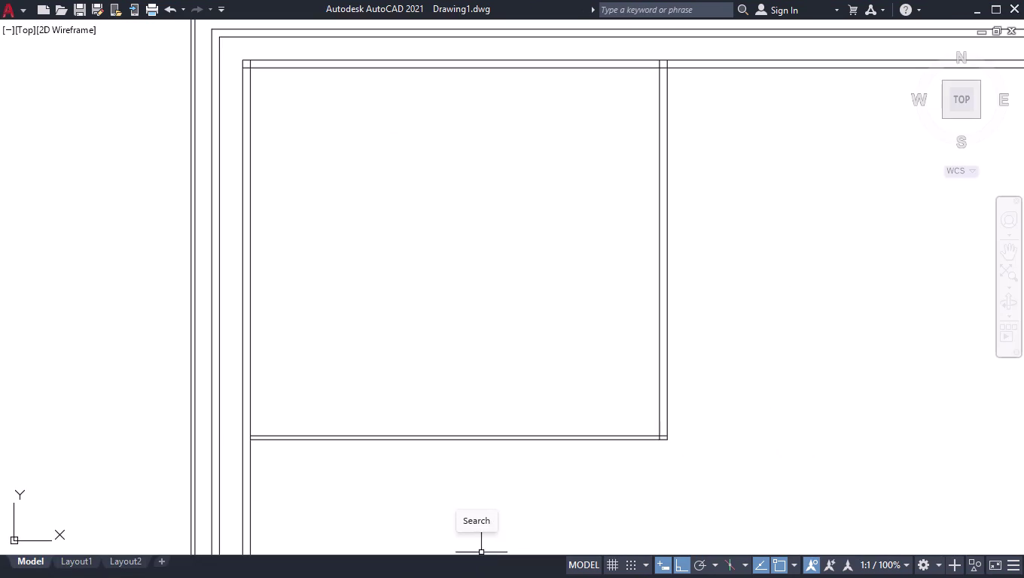
click(963, 104)
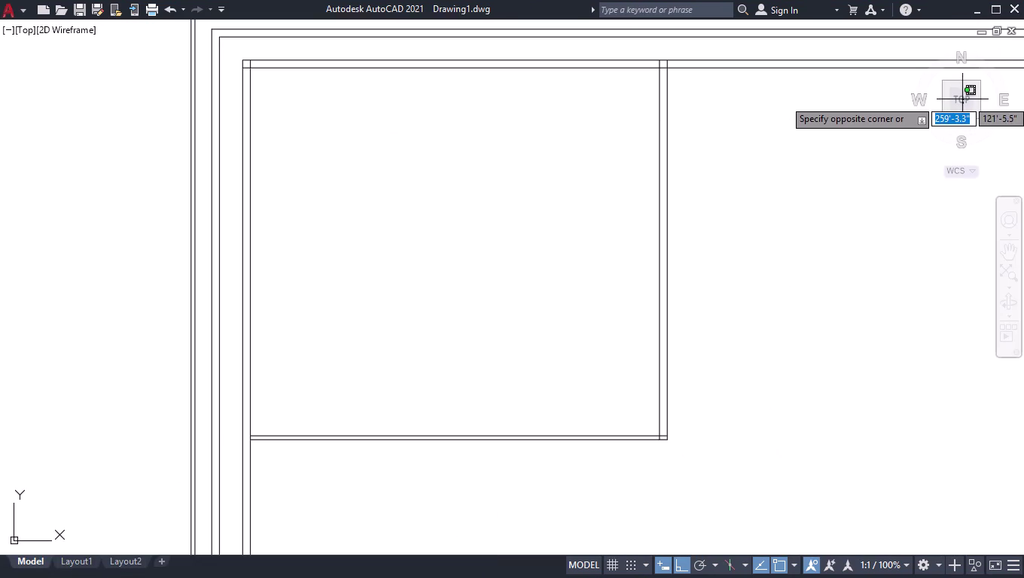
key(space)
key(space)
Click around the clean-screen plan, cancelling unfinished selection windows.
click(812, 175)
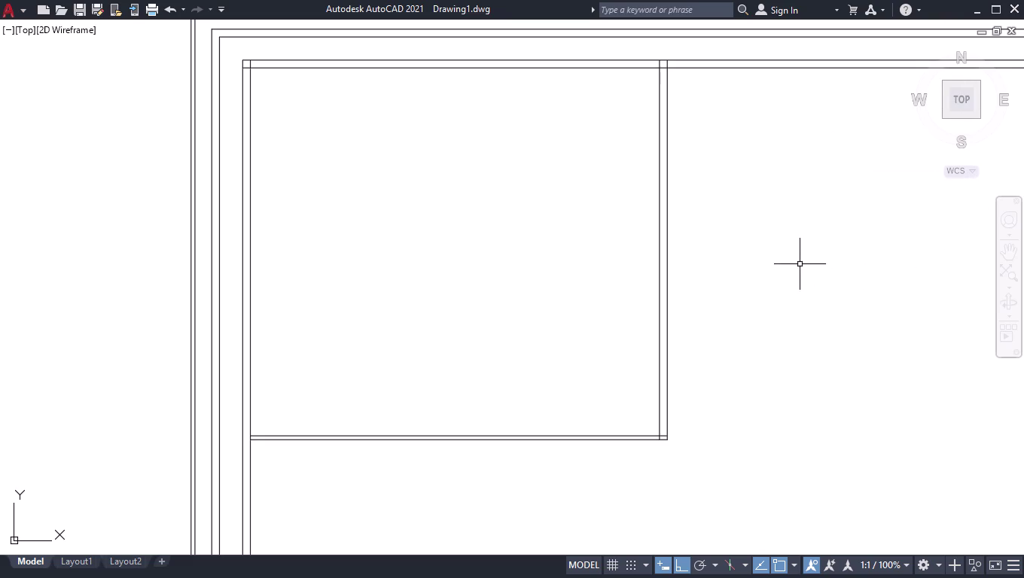
double_click(966, 101)
click(912, 158)
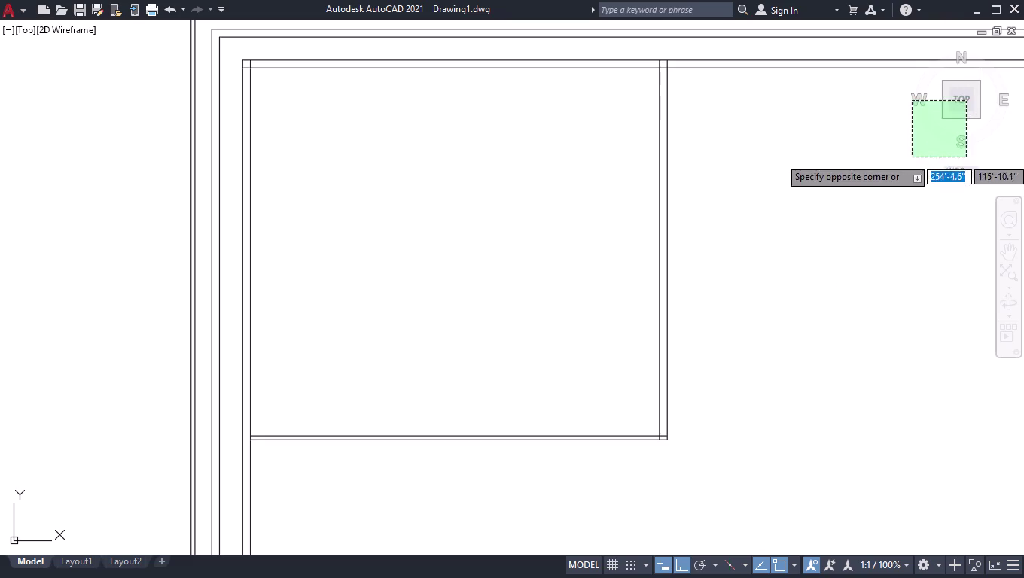
click(1008, 251)
double_click(736, 245)
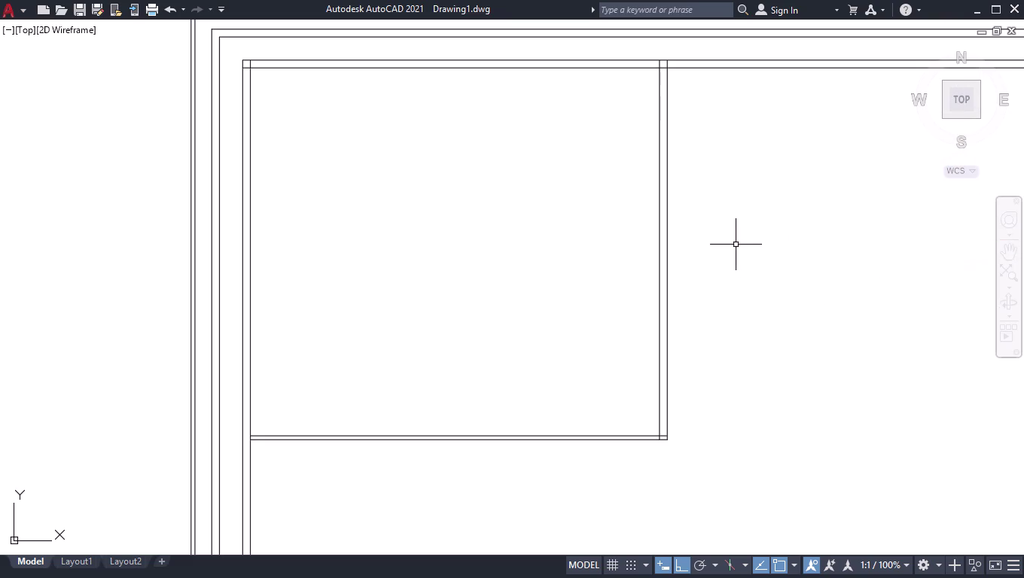
right_click(717, 214)
click(771, 162)
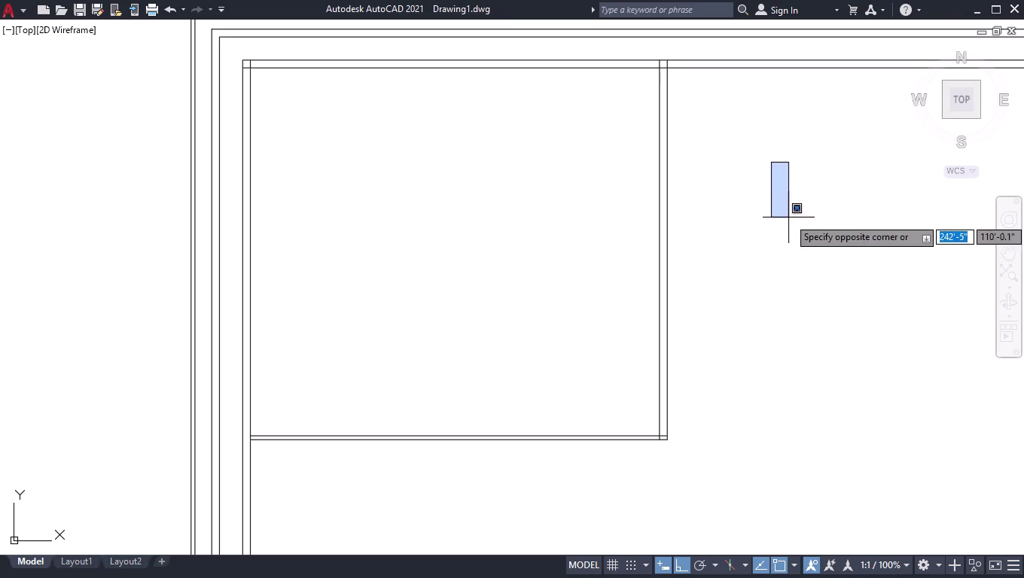
click(793, 225)
click(964, 101)
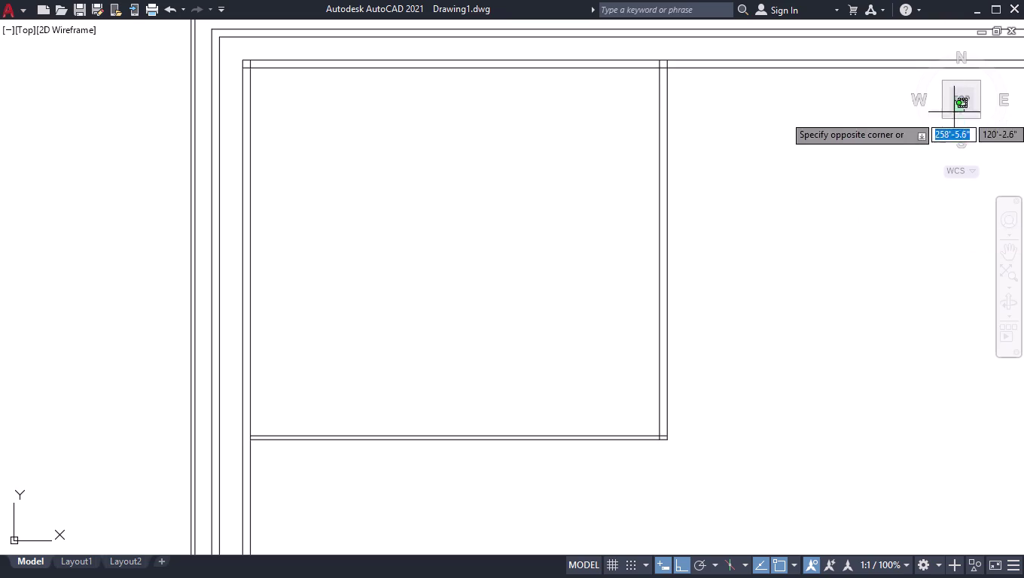
click(849, 192)
key(space)
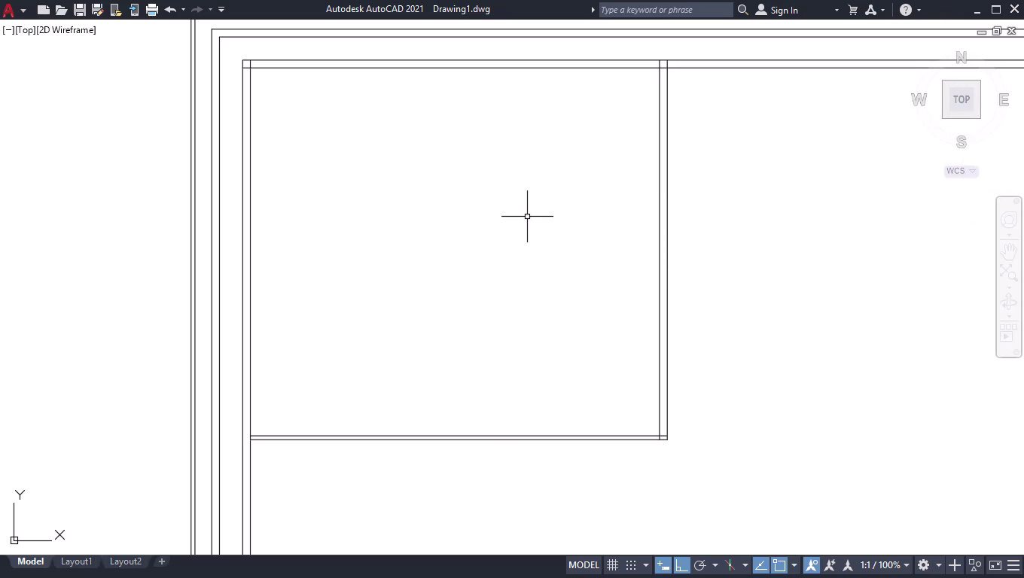
Try the right-click quick menu and pan the view around the plan.
right_click(800, 177)
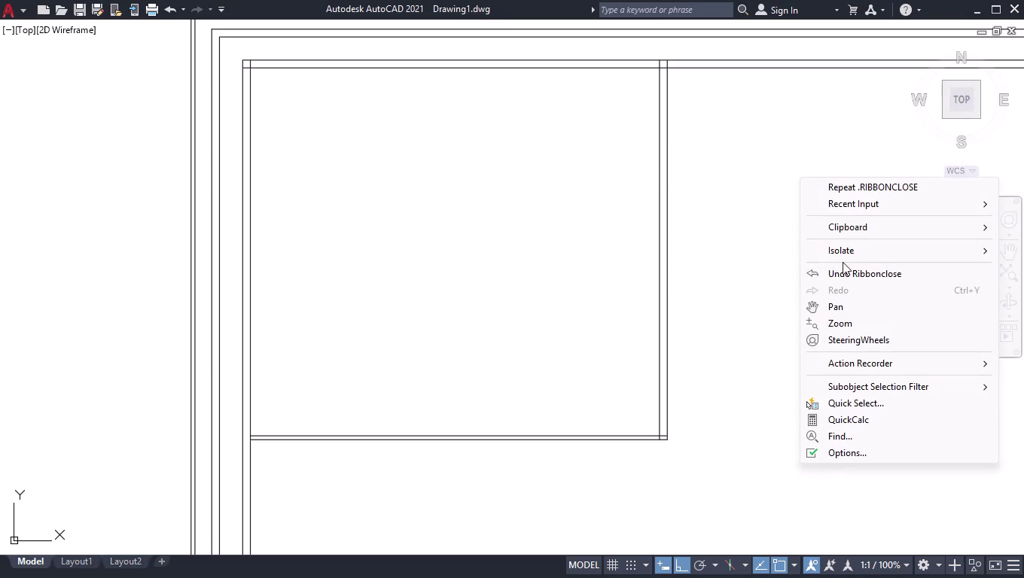
click(857, 452)
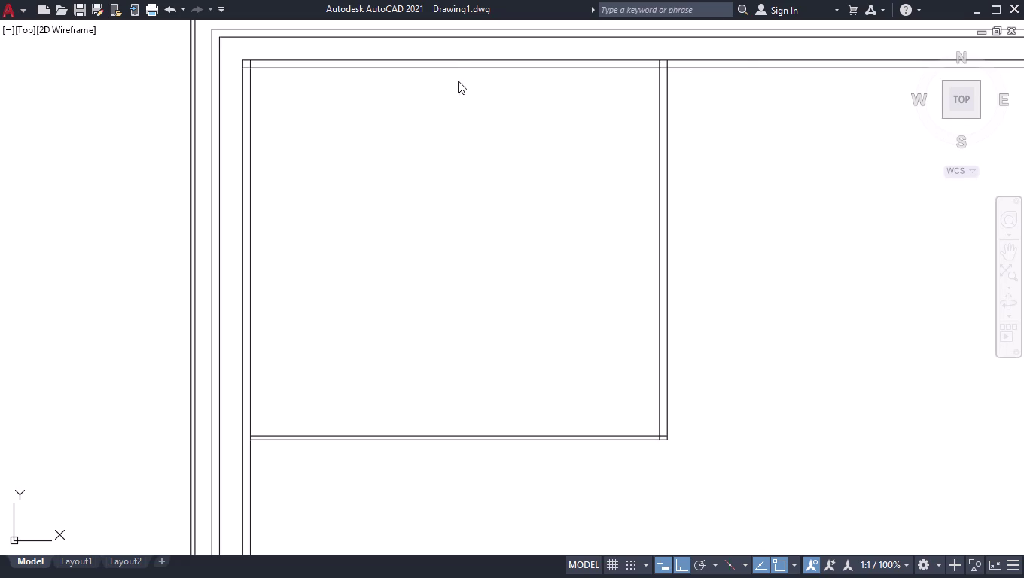
click(760, 66)
scroll(up, 3)
scroll(down, 3)
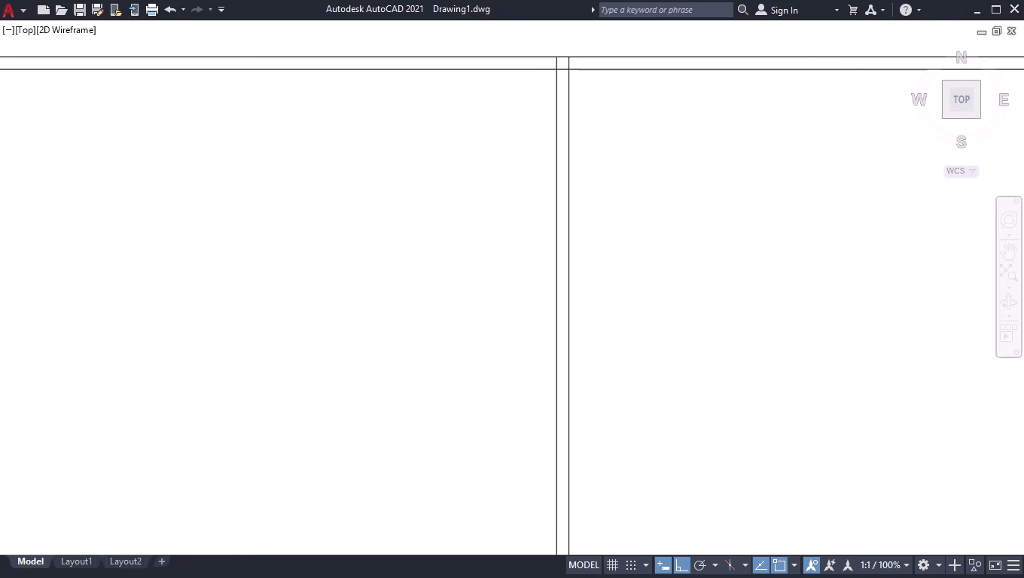
drag(1013, 255, 968, 266)
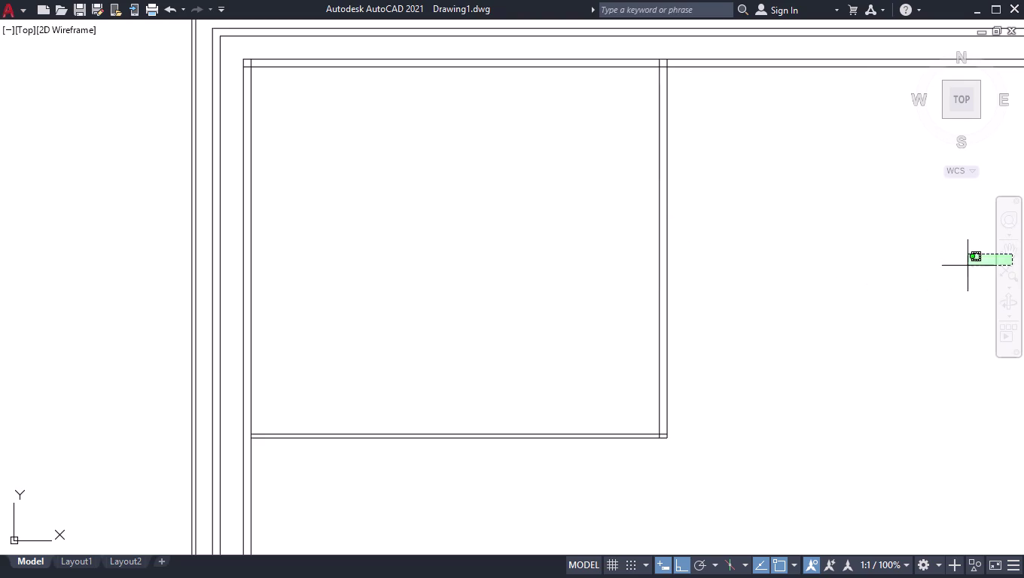
drag(967, 266, 819, 309)
right_drag(890, 242, 747, 341)
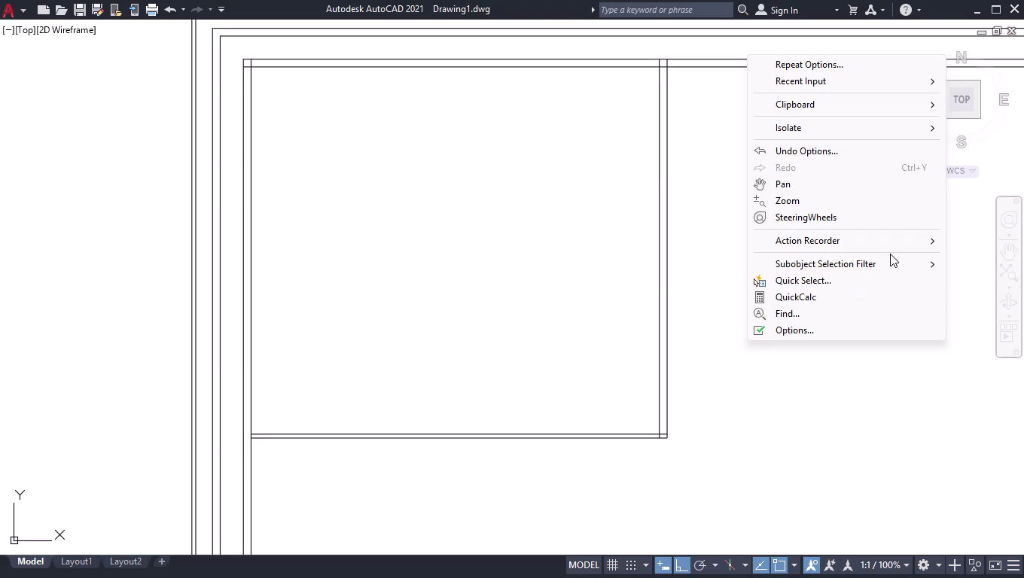
click(799, 181)
key(space)
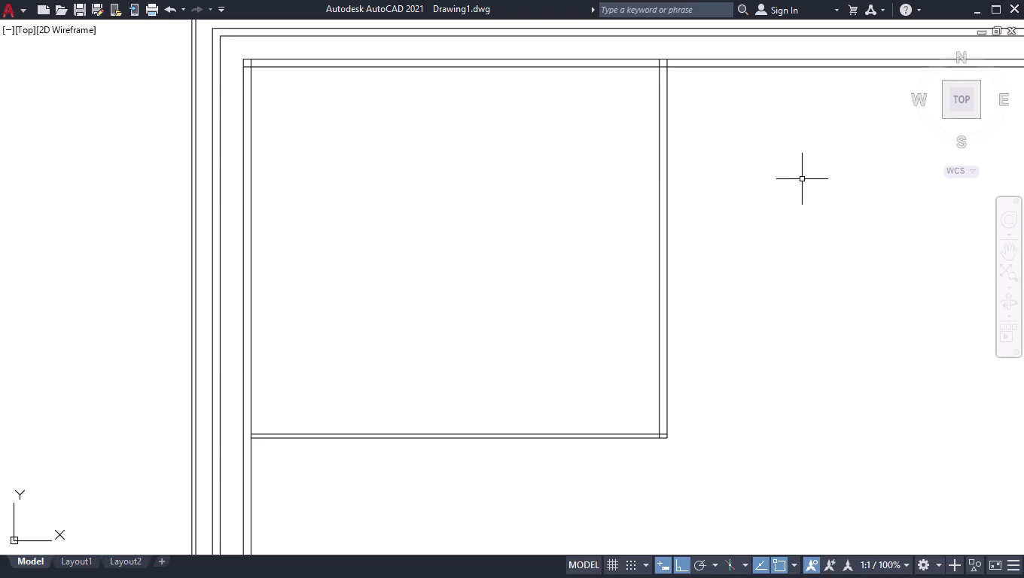
key(space)
Exit pan mode and undo the last pan of the view.
right_click(803, 178)
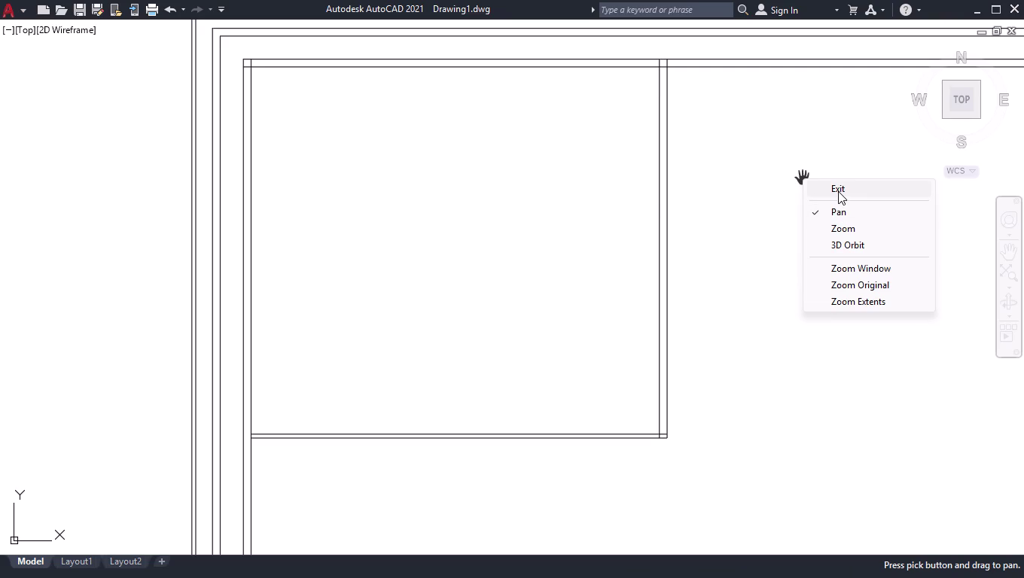
click(838, 191)
right_click(838, 190)
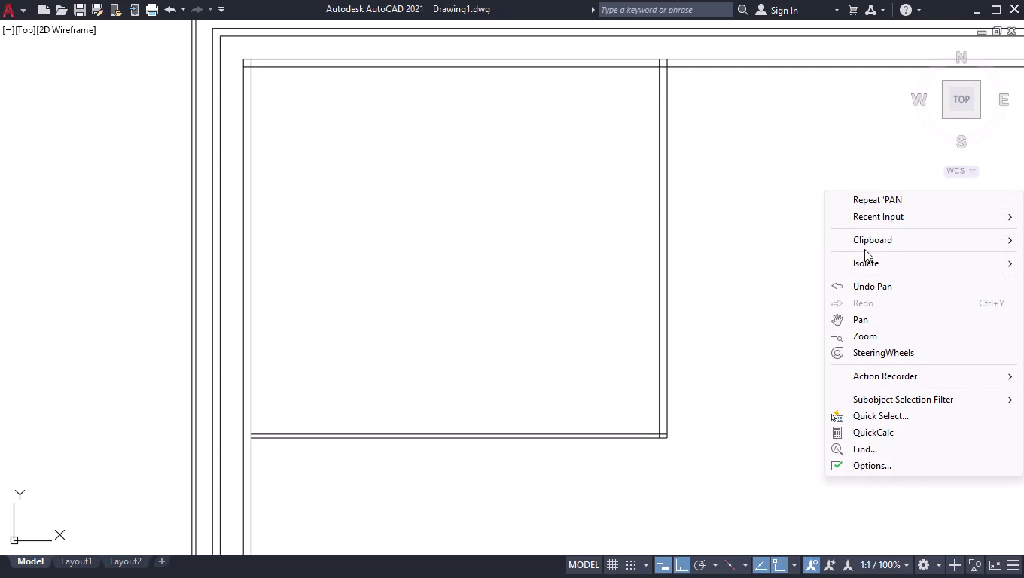
click(882, 286)
click(786, 261)
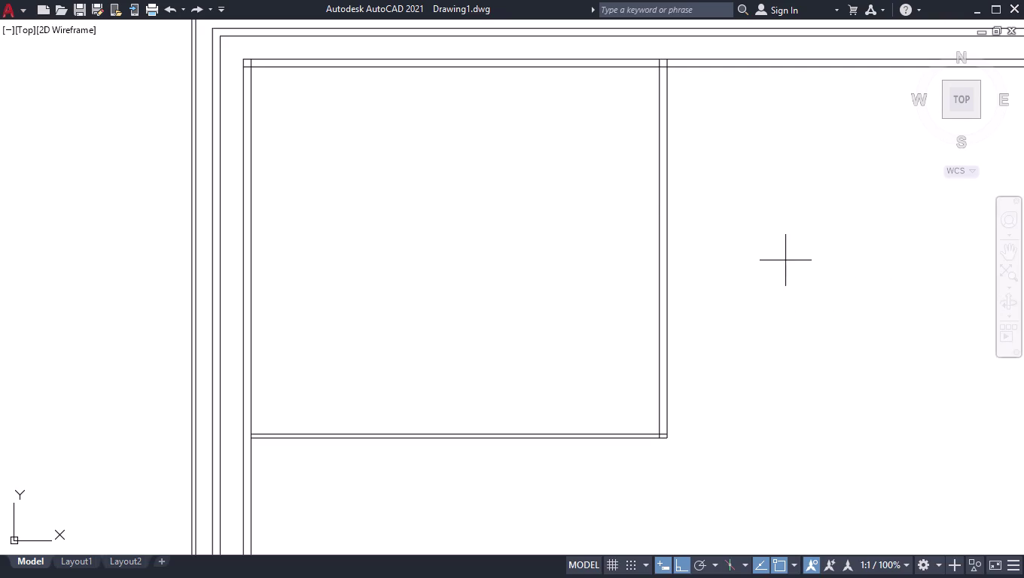
click(729, 287)
Turn Clean Screen off with Ctrl+0 to restore the full interface.
key(ctrl+0)
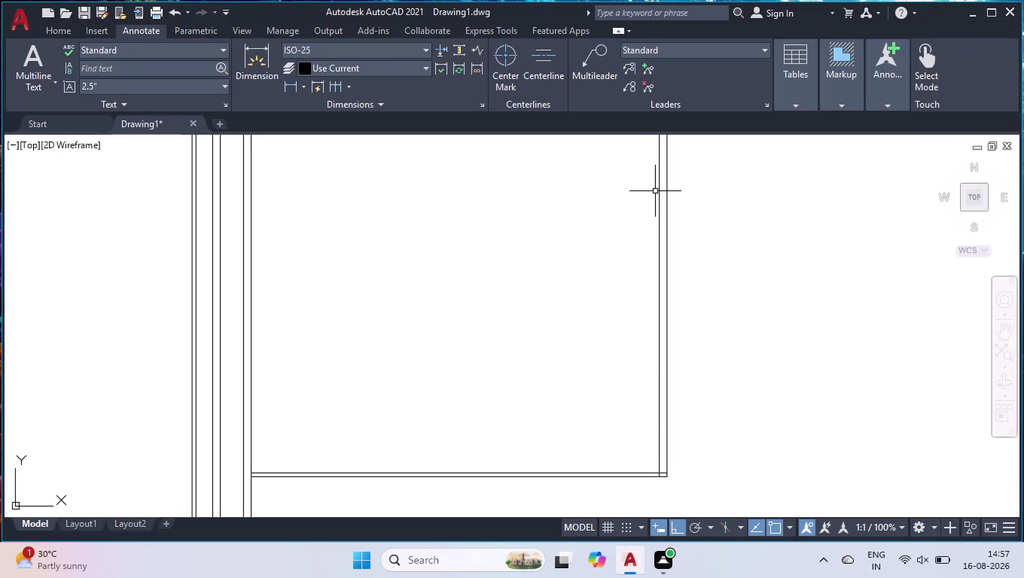
click(976, 198)
click(932, 191)
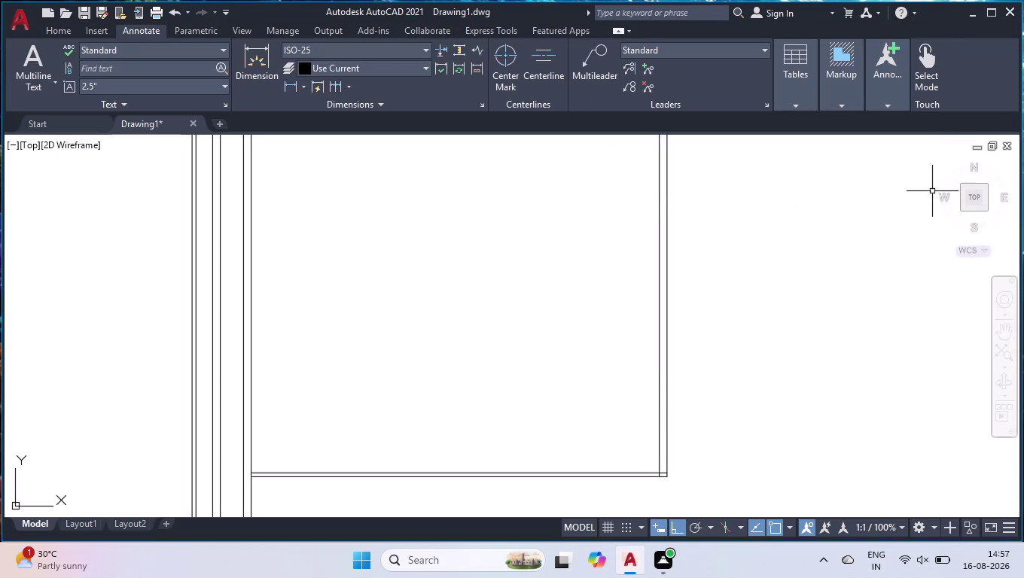